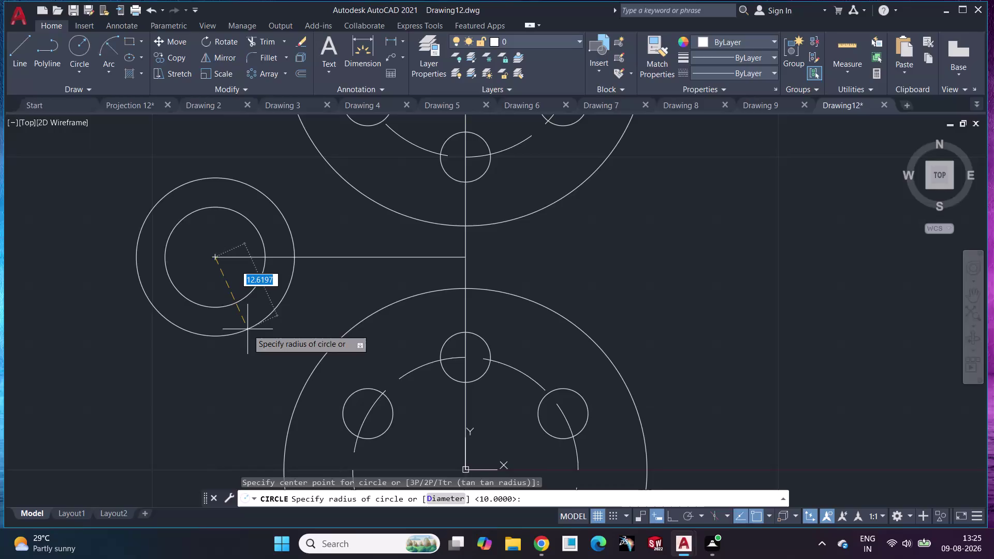
Enter a radius of 40 for the circle, then undo that circle.
text(4)
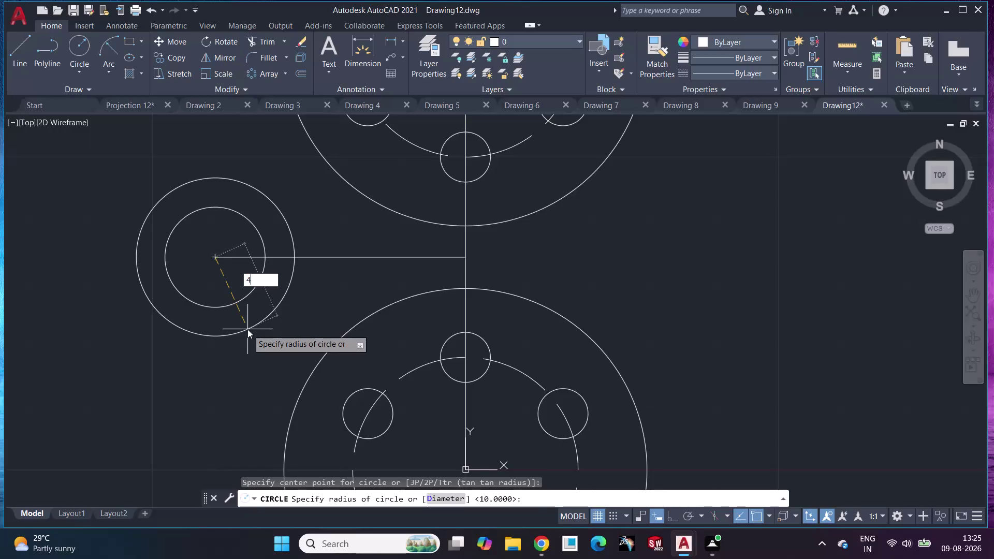
text(0)
key(Return)
key(ctrl+z)
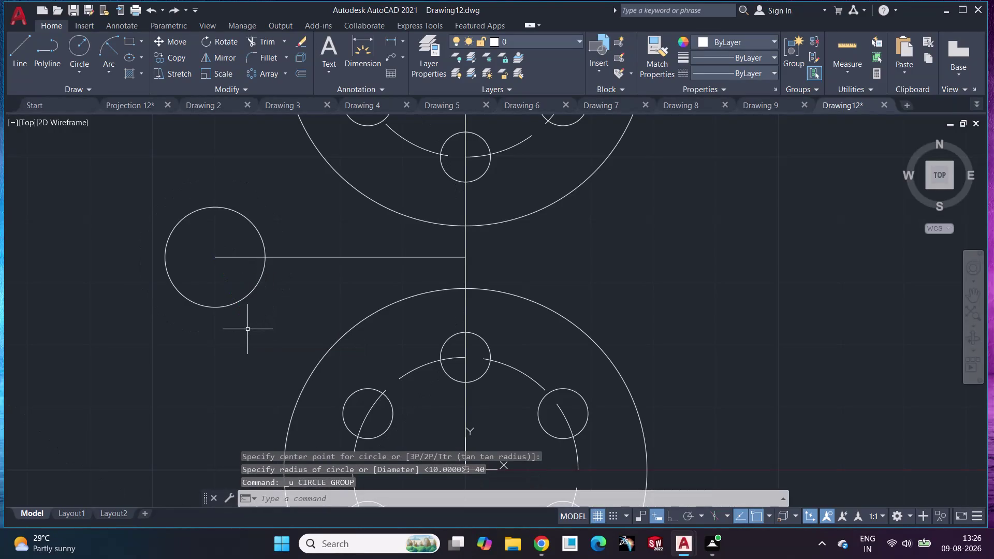
Draw a radius-20 circle centred on the small circle's centre.
click(71, 50)
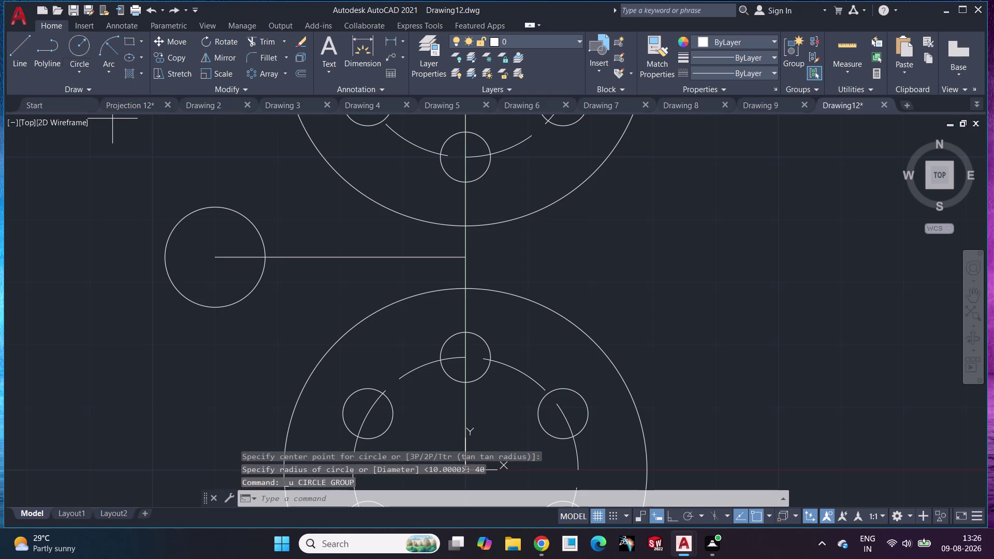
click(217, 254)
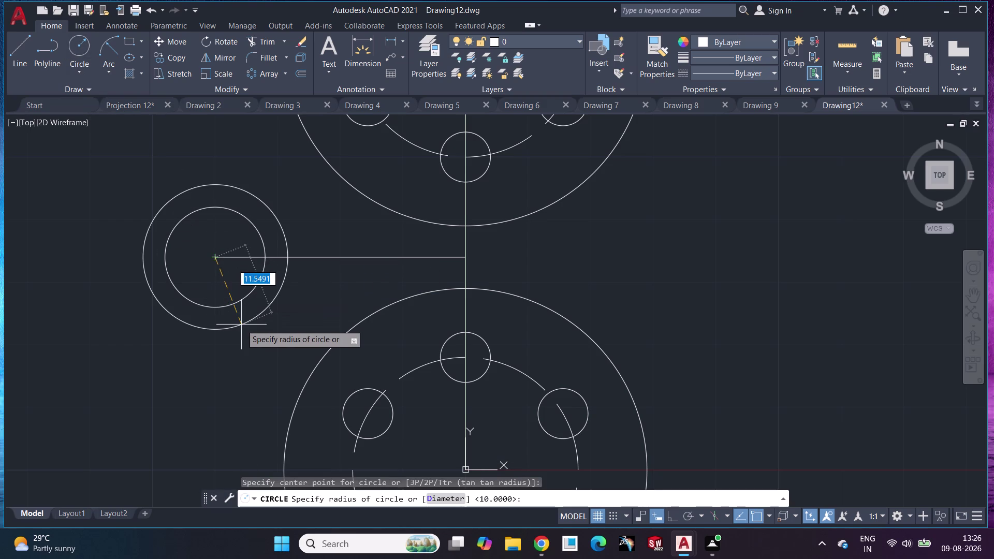
text(20)
key(Return)
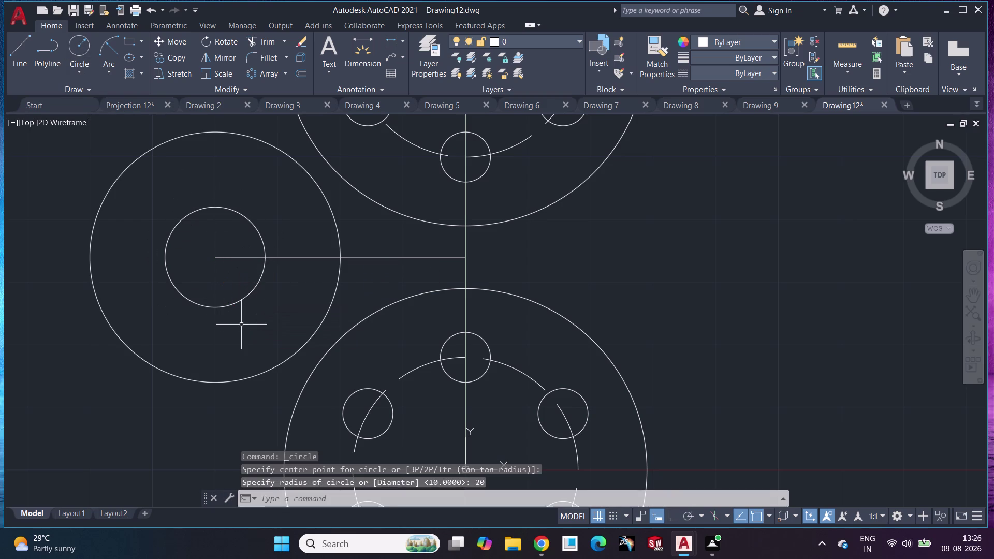
scroll(down, 3)
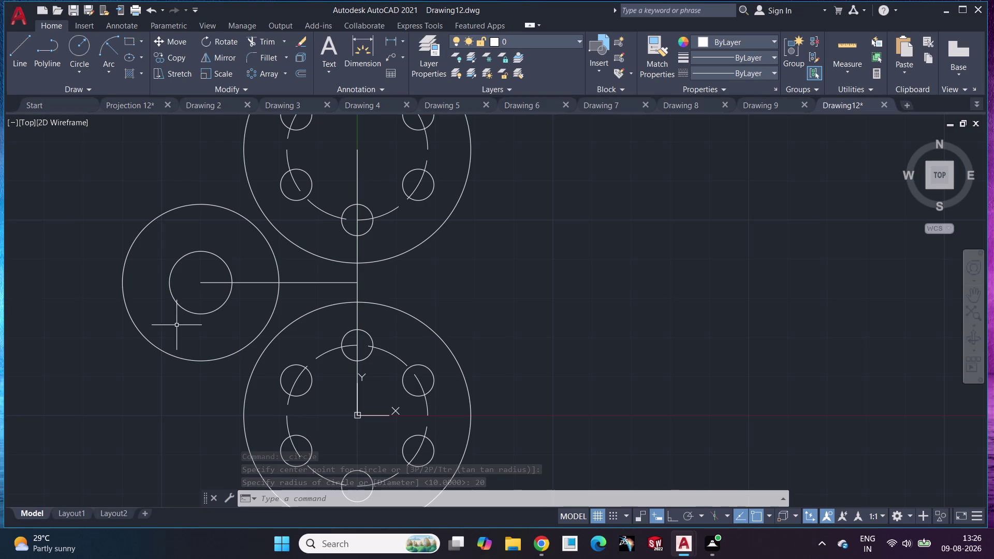
middle_drag(169, 265, 195, 323)
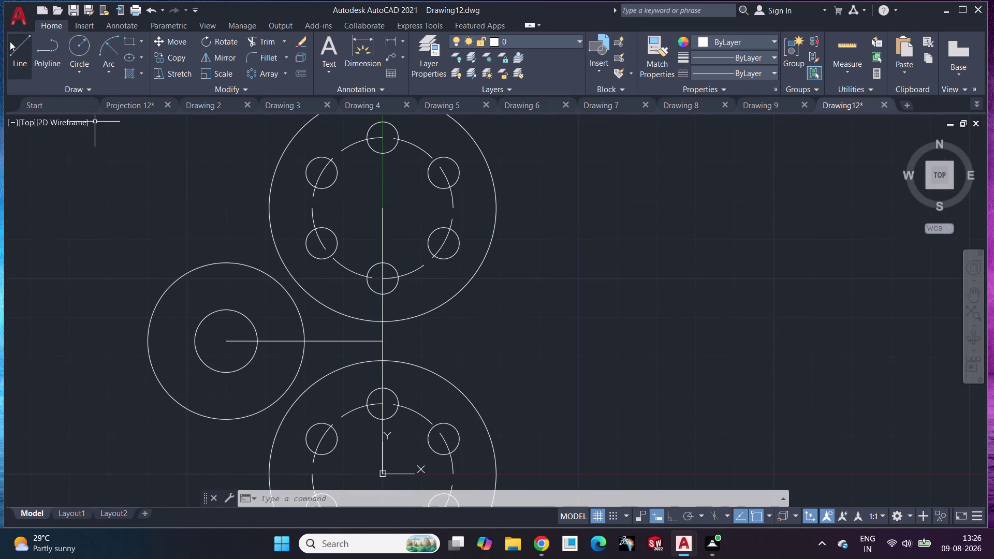
Draw a line tangent from the upper flange's outer rim to the large left circle.
click(9, 41)
middle_drag(238, 215, 307, 273)
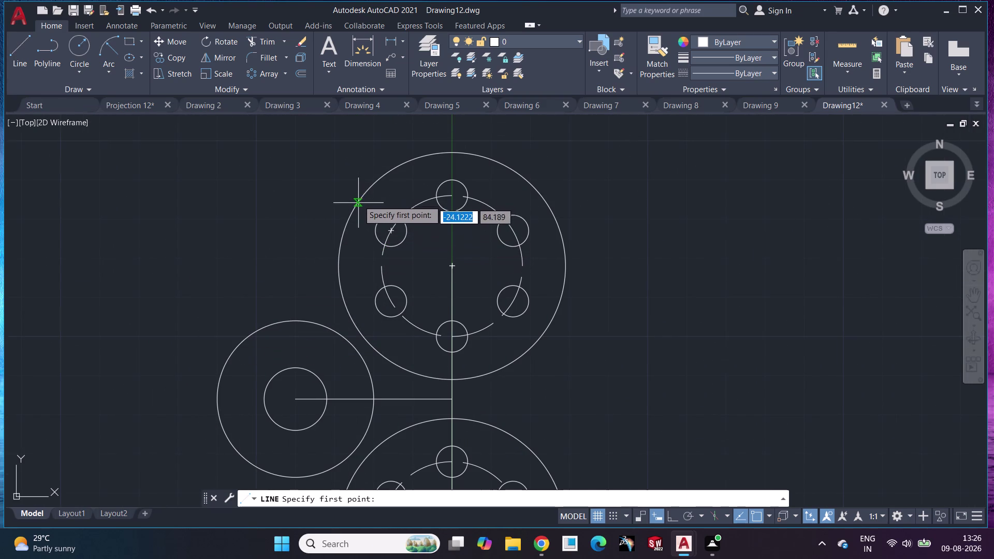
scroll(up, 3)
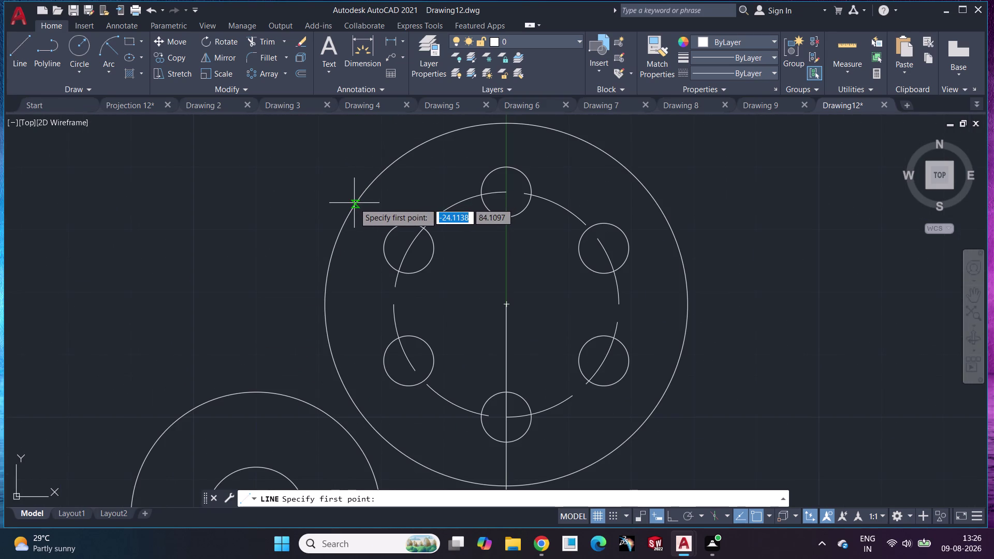
click(354, 203)
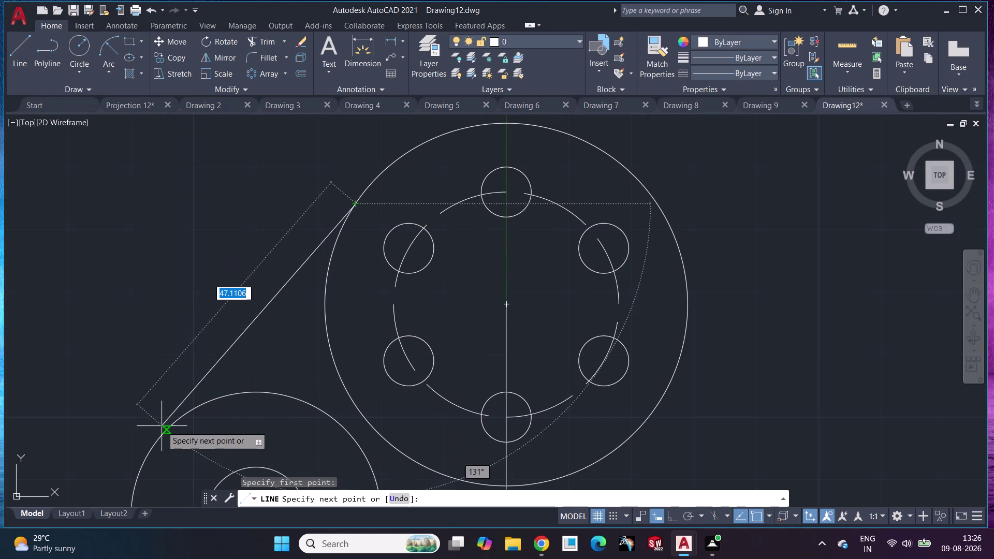
click(163, 438)
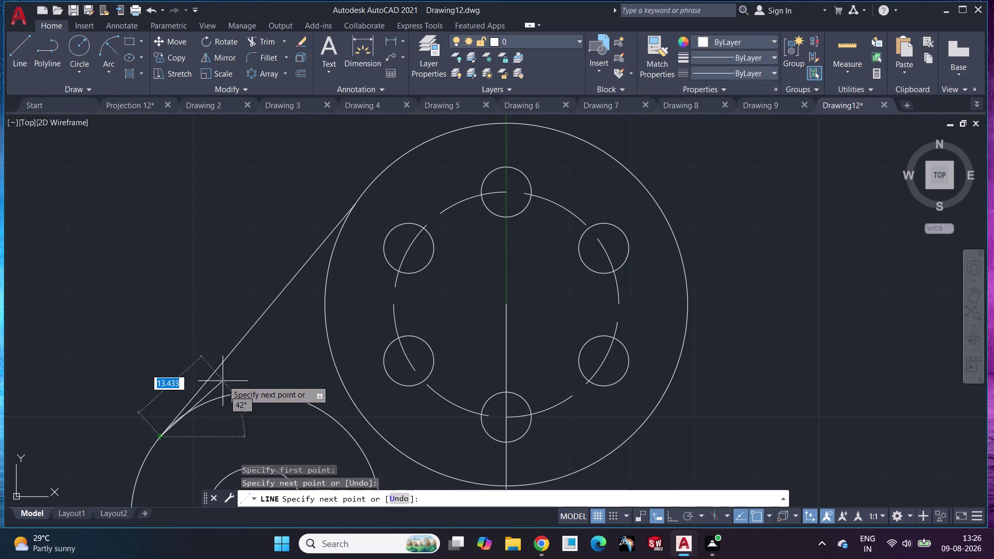
key(grave)
key(Escape)
key(Escape)
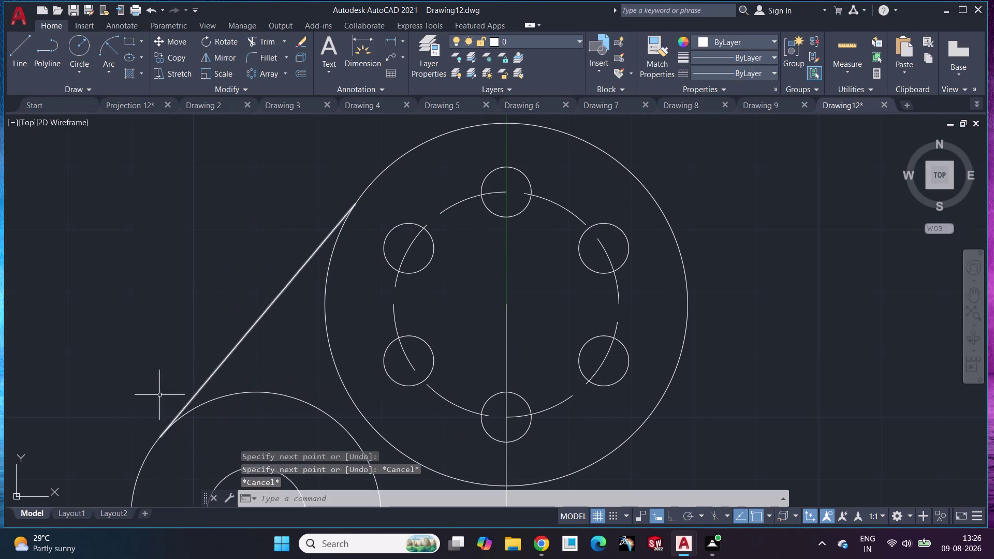
scroll(up, 3)
middle_drag(183, 401, 243, 170)
scroll(down, 3)
middle_drag(344, 249, 309, 292)
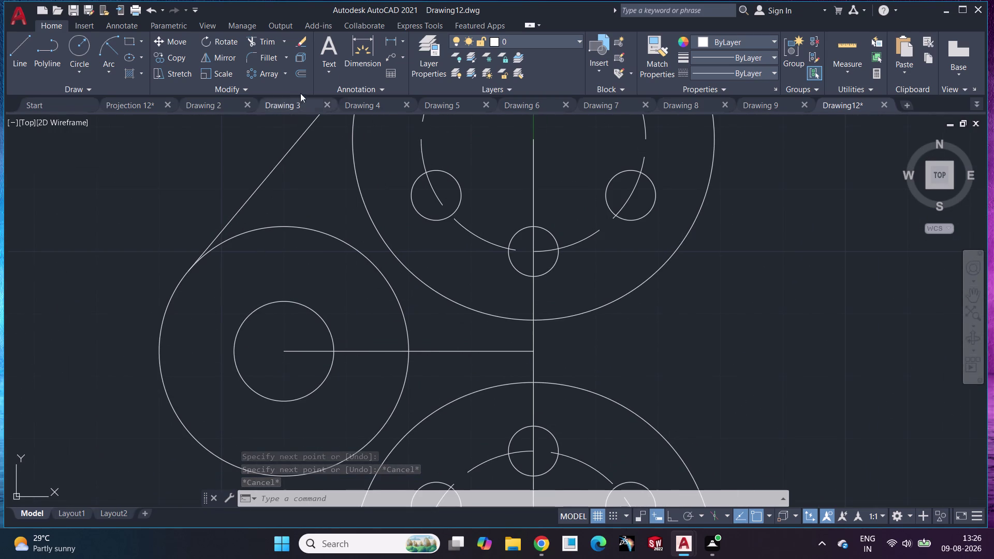
Trim the left circle's arc beyond the tangent line, then select that line.
click(261, 38)
click(304, 228)
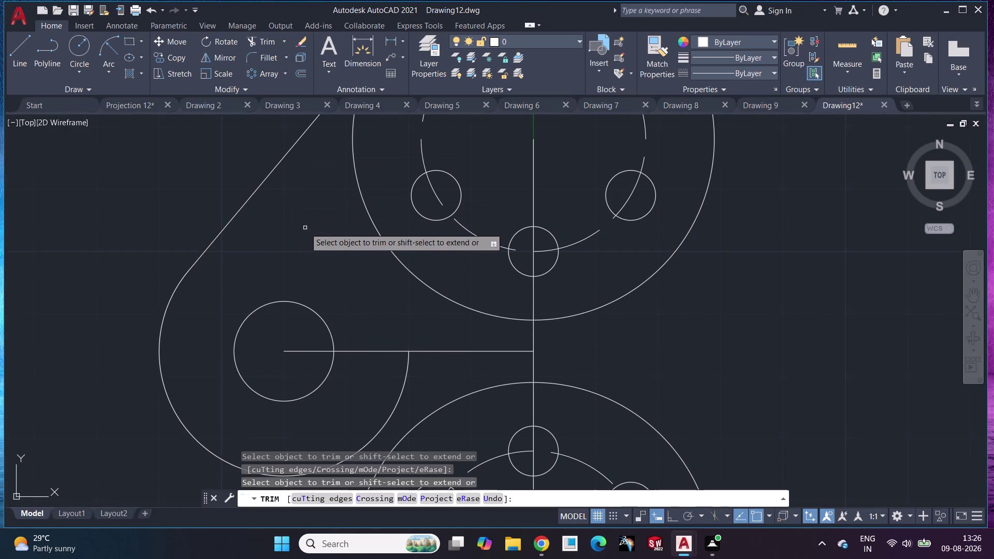
middle_drag(314, 221, 327, 321)
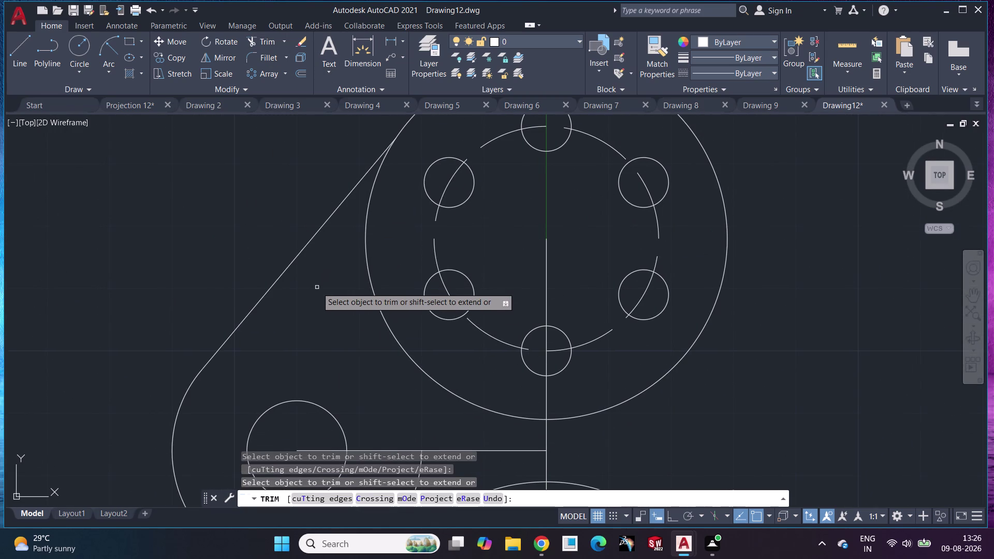
key(Escape)
middle_drag(322, 293, 303, 263)
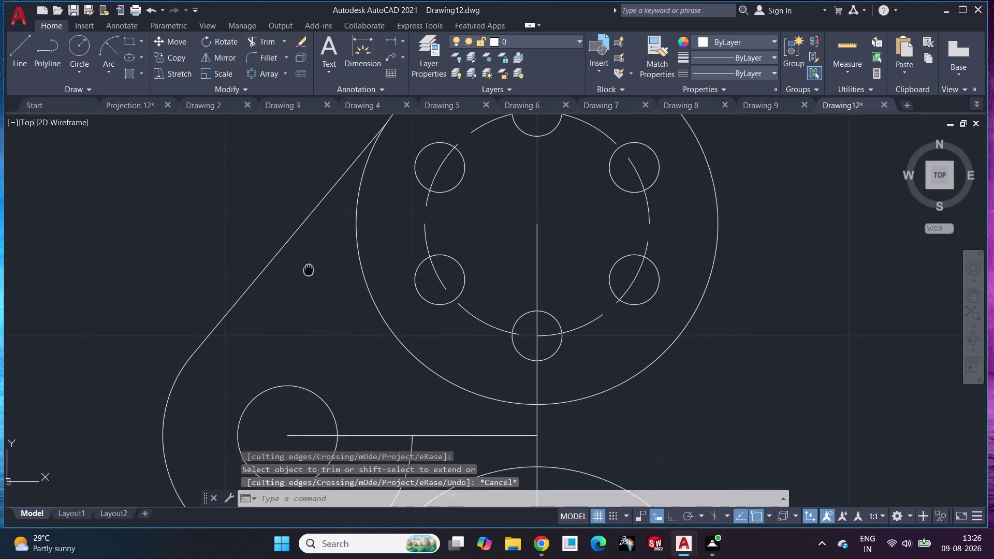
middle_drag(303, 263, 303, 260)
click(284, 212)
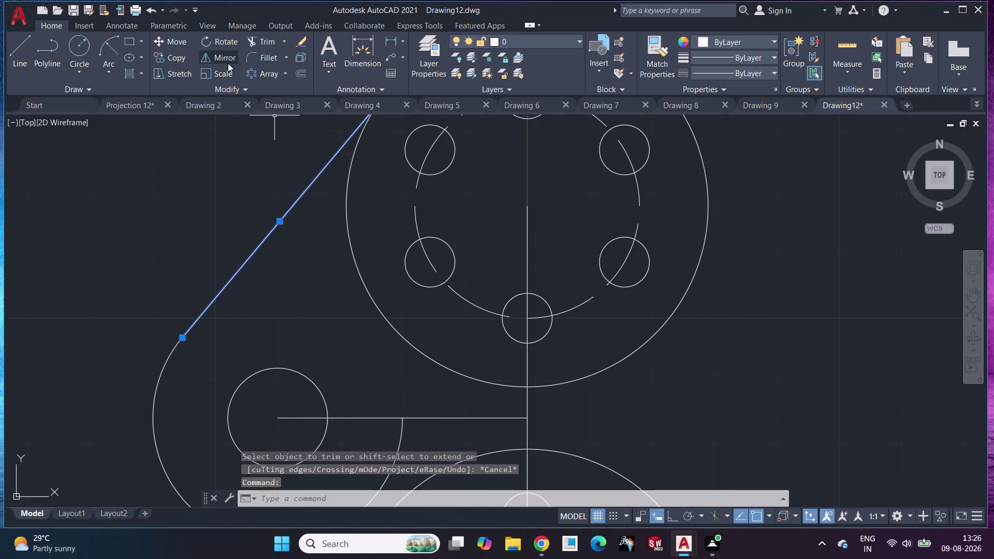
Mirror the tangent line about the horizontal centre line, keeping the original.
click(212, 60)
middle_drag(498, 413, 446, 274)
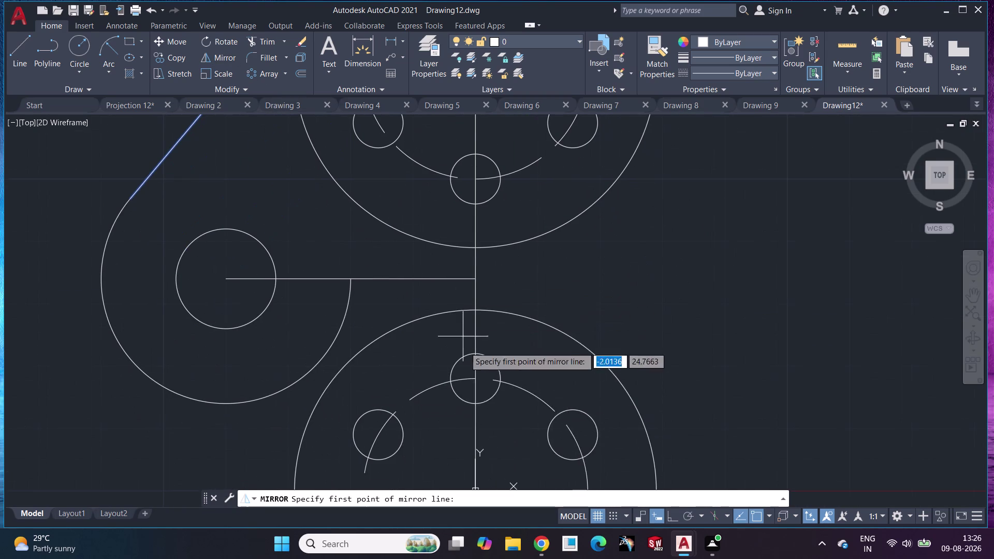
click(475, 278)
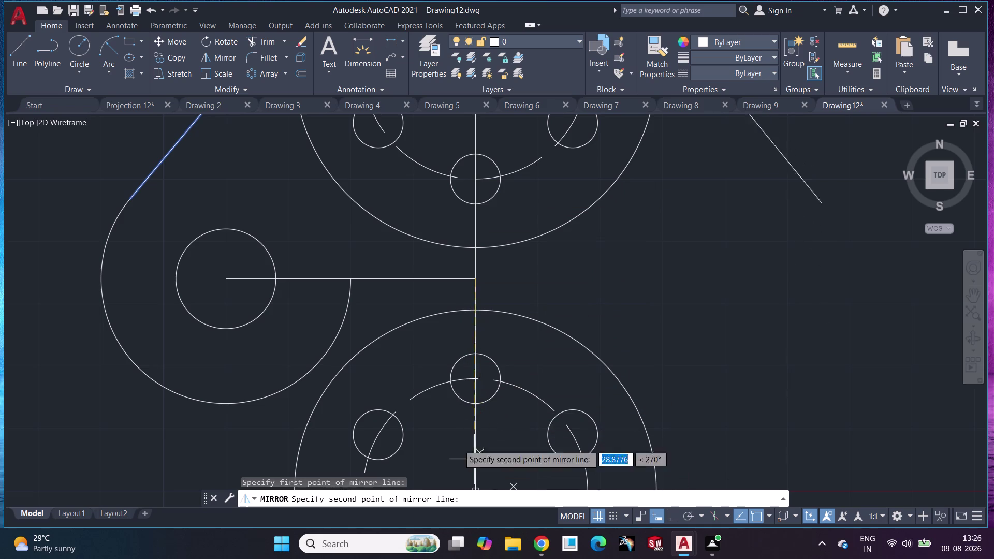
click(224, 280)
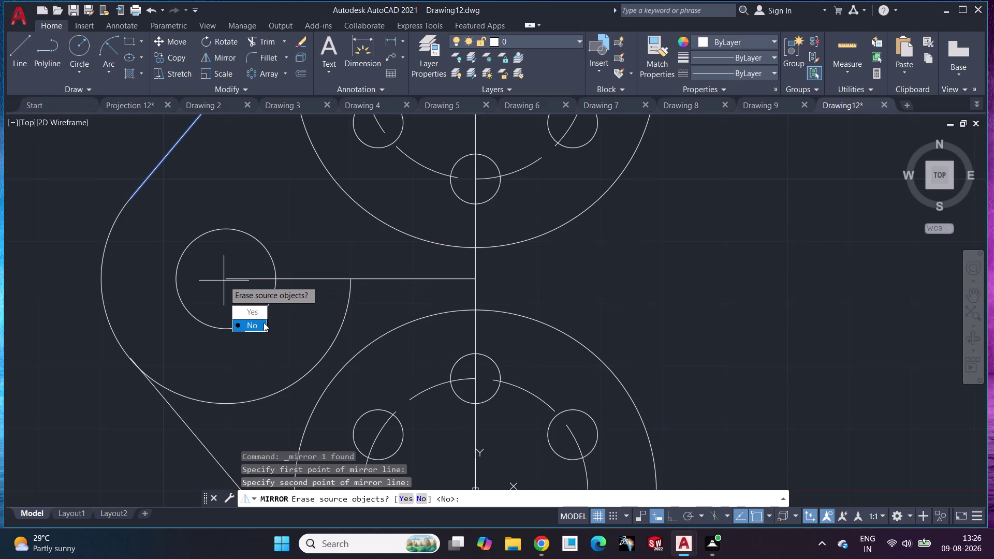
drag(264, 323, 224, 281)
scroll(down, 3)
middle_drag(390, 316, 361, 246)
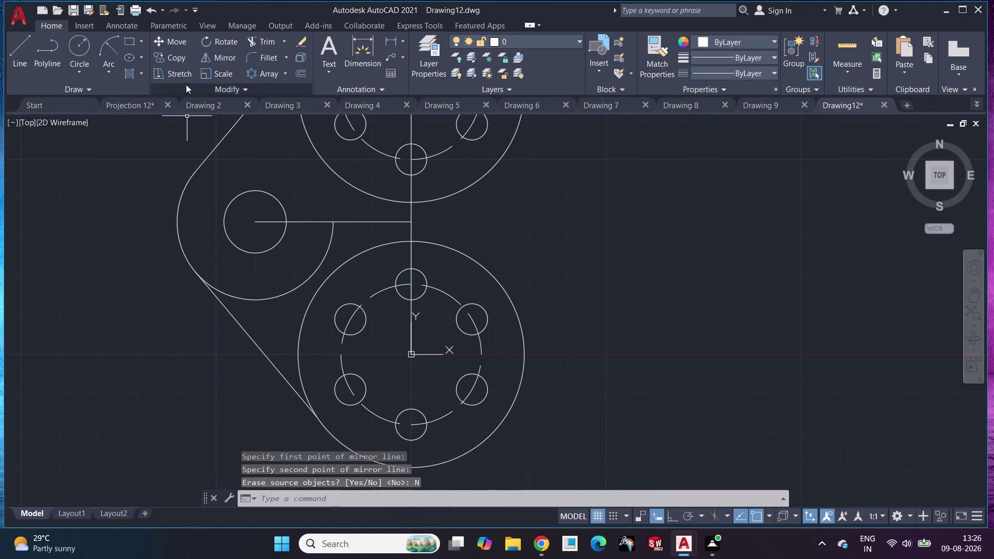
click(265, 37)
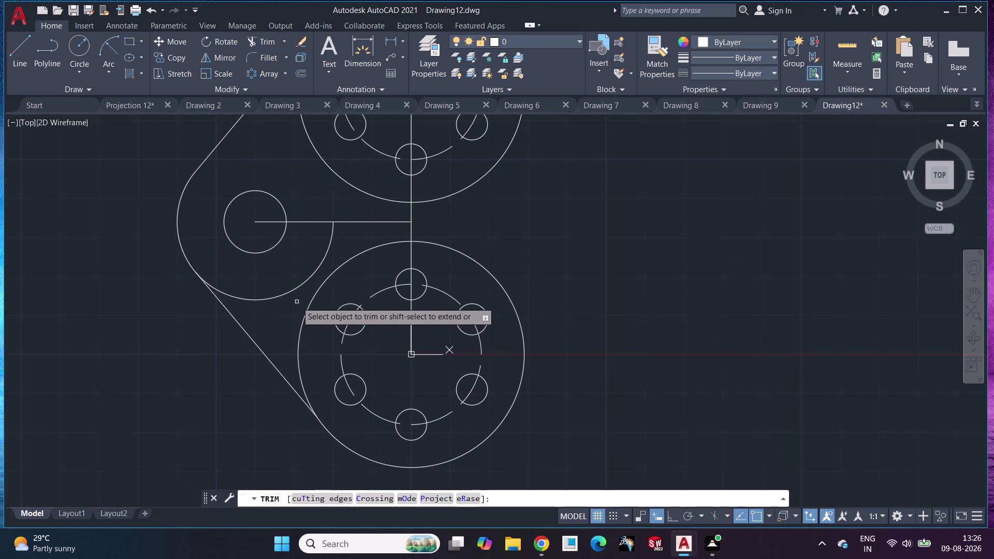
Trim away the left circle's inner arc lying between the two tangent lines.
click(294, 285)
key(Escape)
key(space)
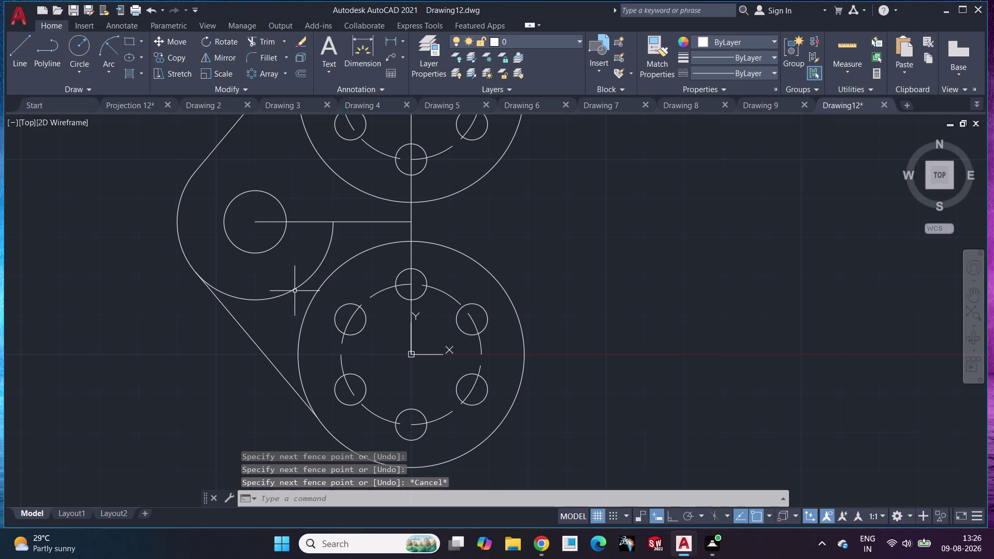
click(298, 290)
key(Escape)
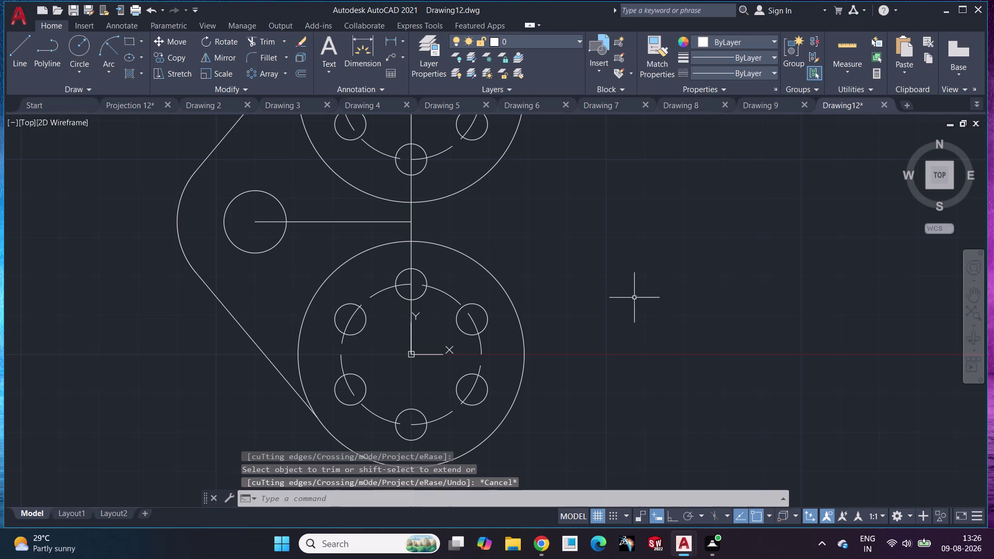
middle_drag(634, 297, 528, 309)
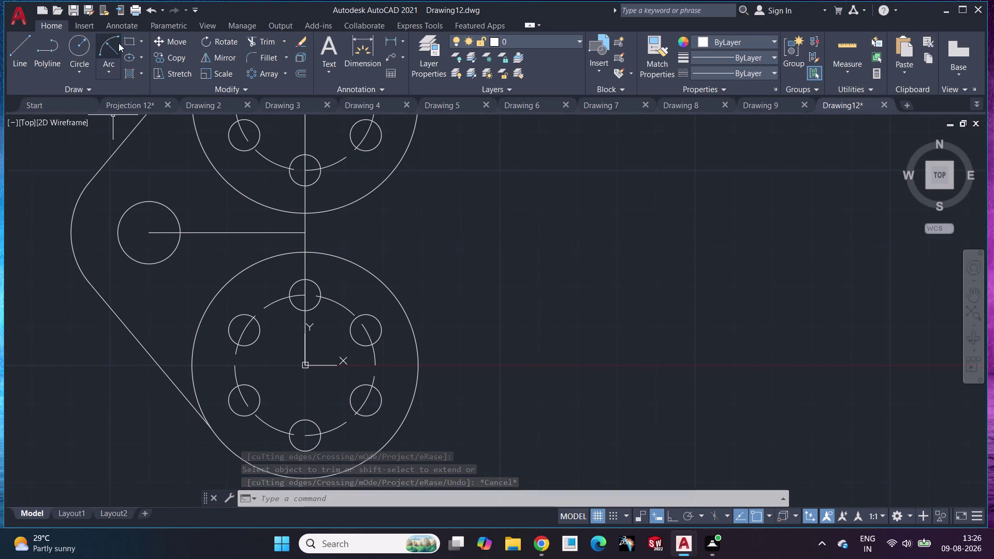
click(20, 50)
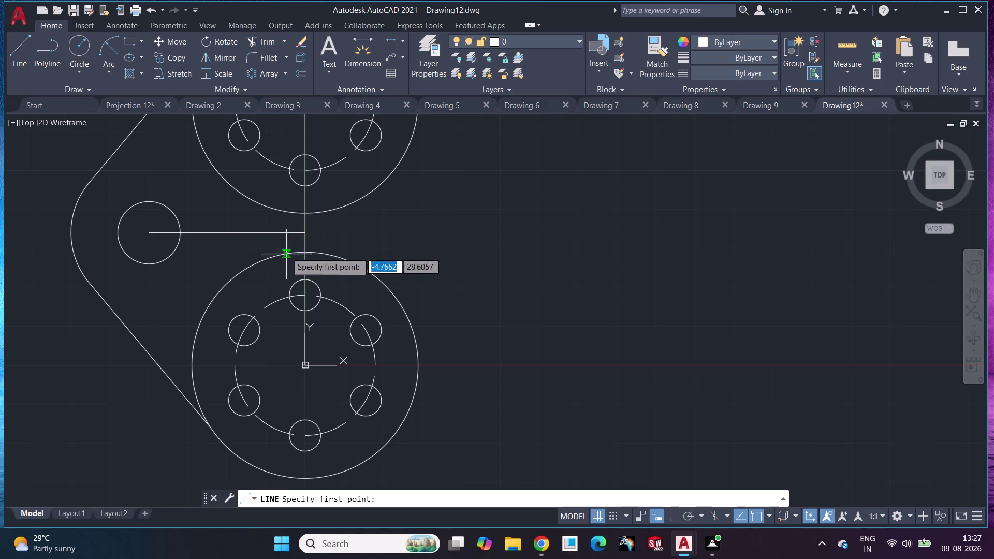
click(306, 234)
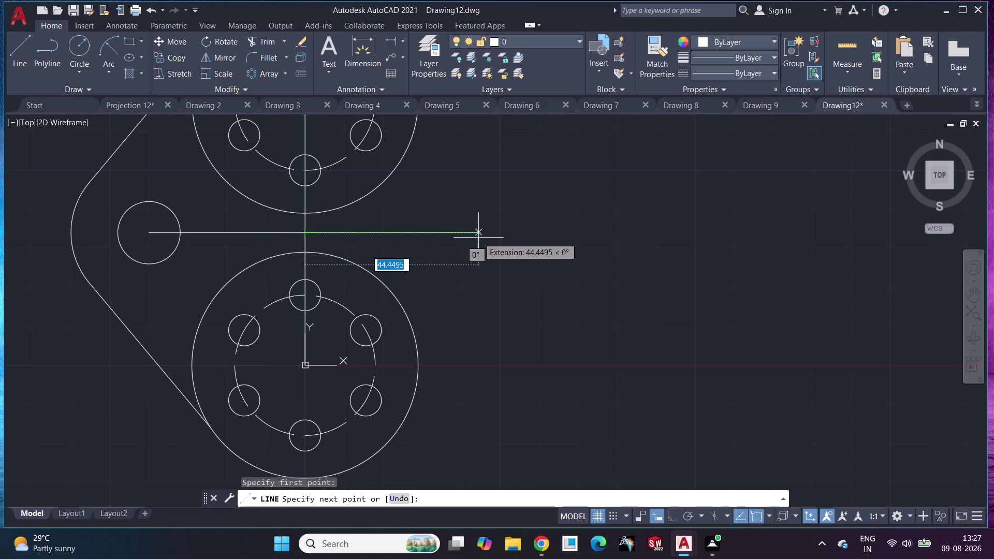
key(shift+at)
text(40)
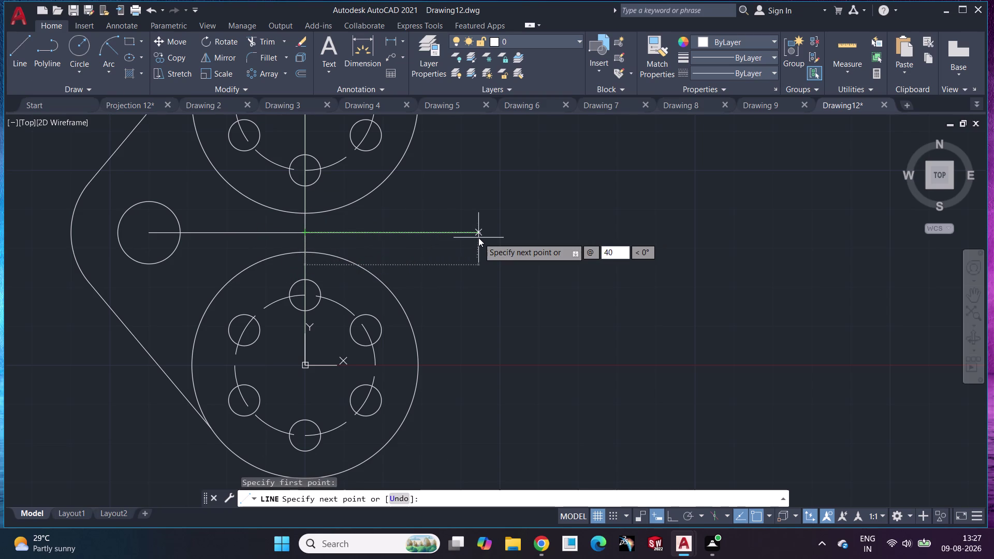
key(shift+less)
key(0)
key(Return)
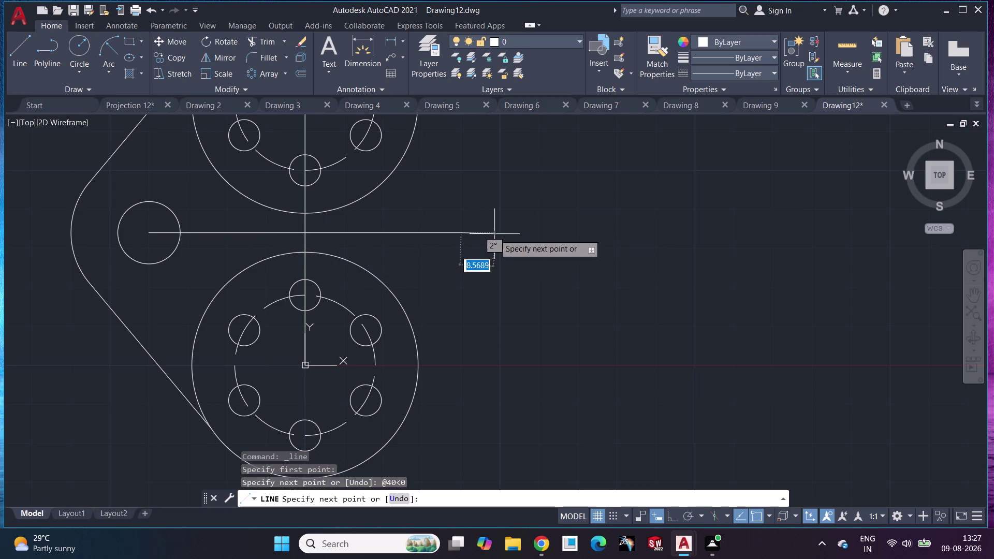
key(Escape)
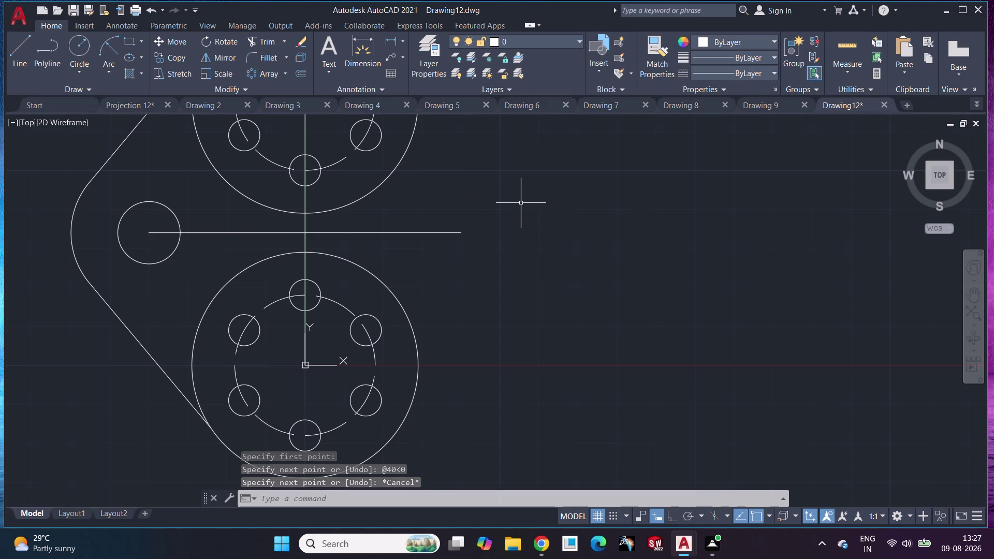
click(82, 41)
click(463, 235)
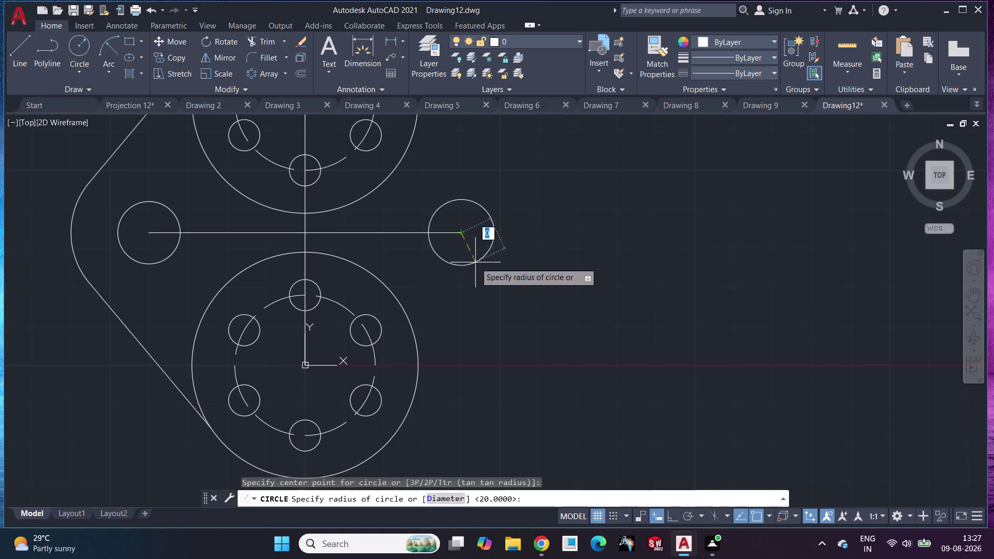
Draw radius-11 and radius-20 circles centred on the 40-unit line's right end.
text(11)
key(Return)
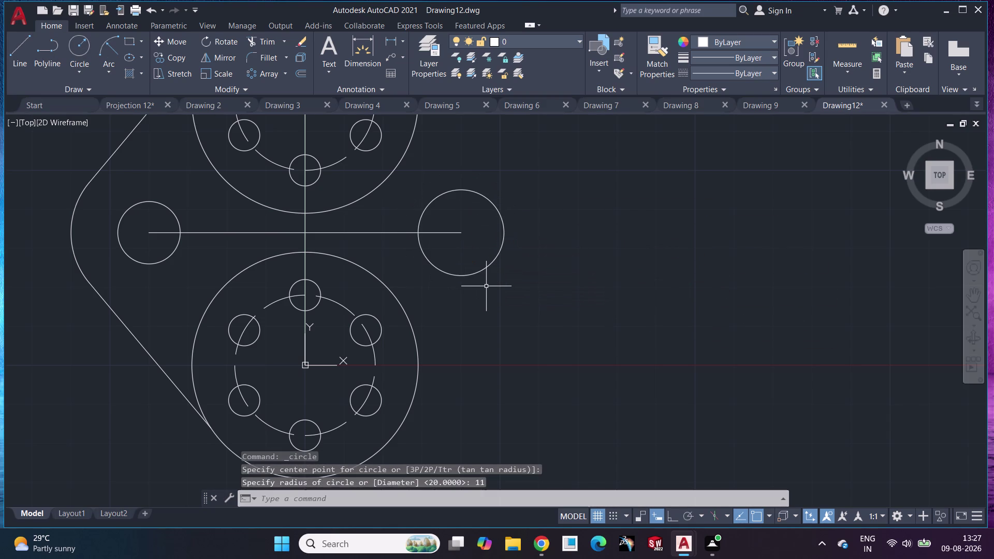
click(75, 43)
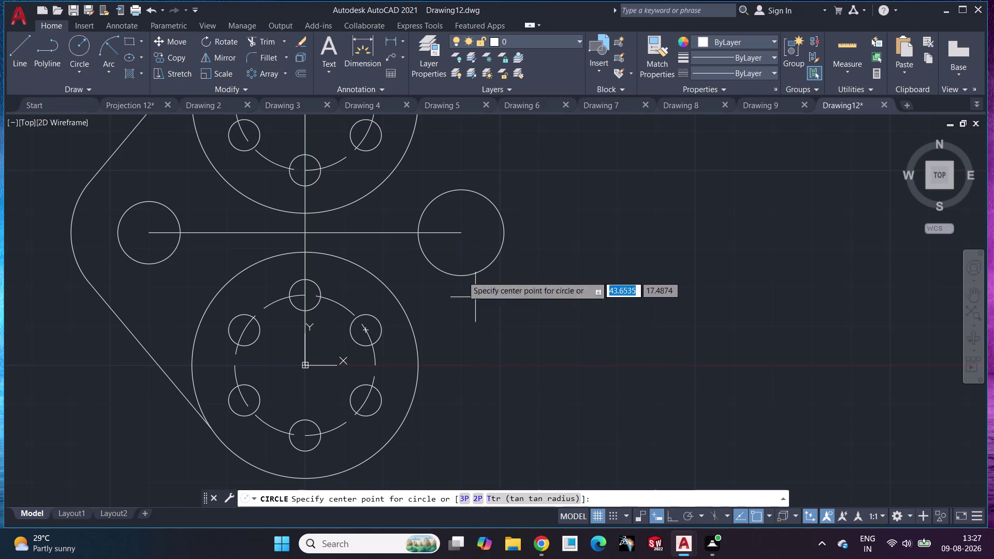
click(463, 236)
text(20)
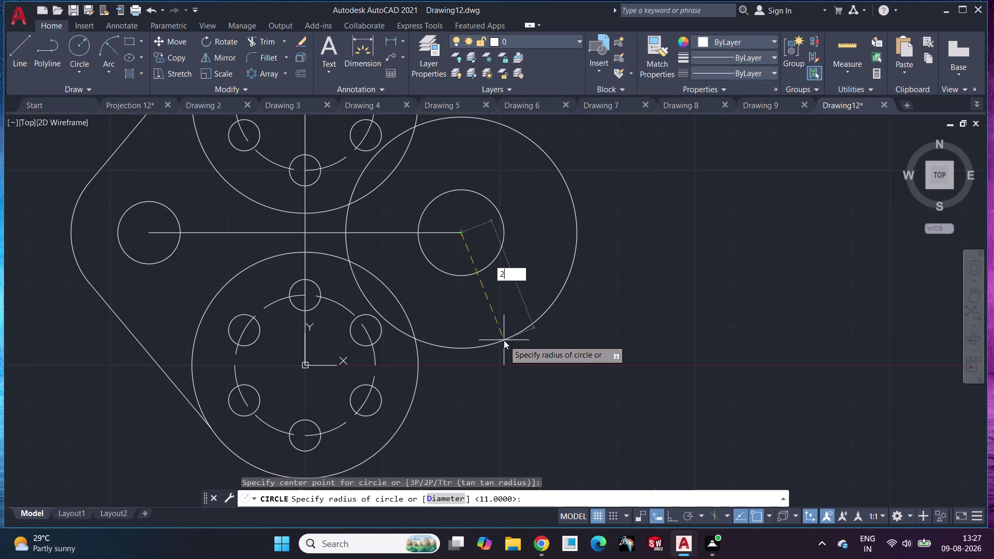
key(Return)
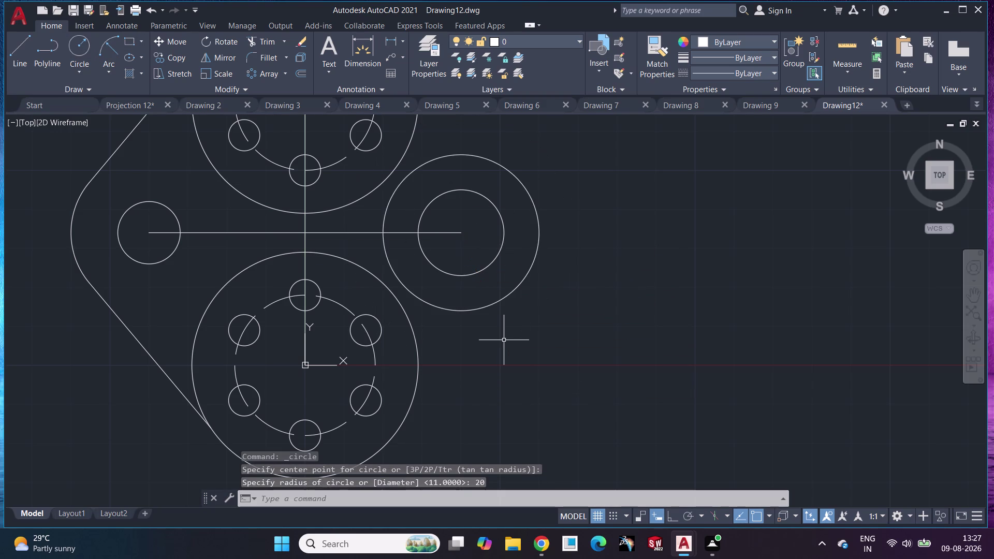
click(75, 68)
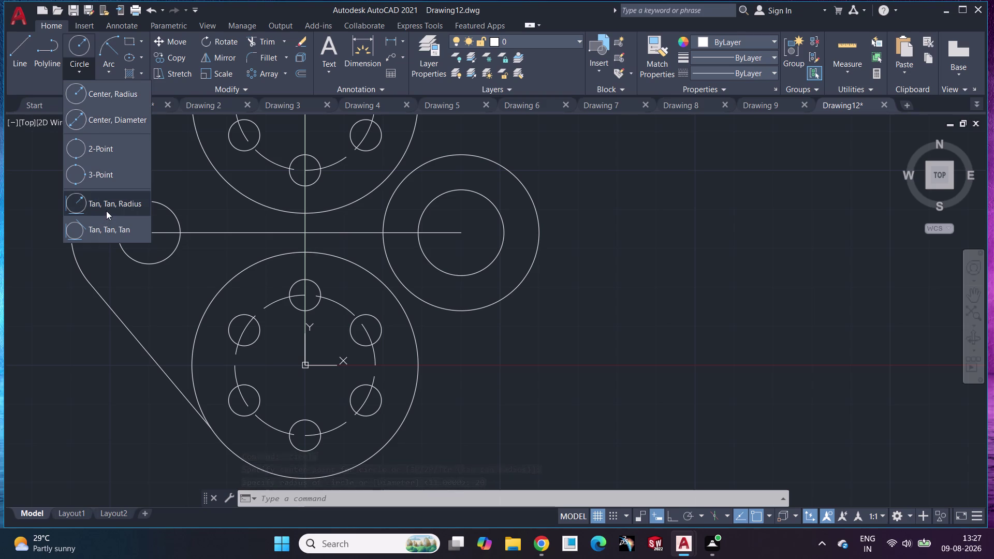
Draw a radius-15 Tan, Tan, Radius circle touching the right boss and lower flange circles.
click(106, 209)
click(431, 304)
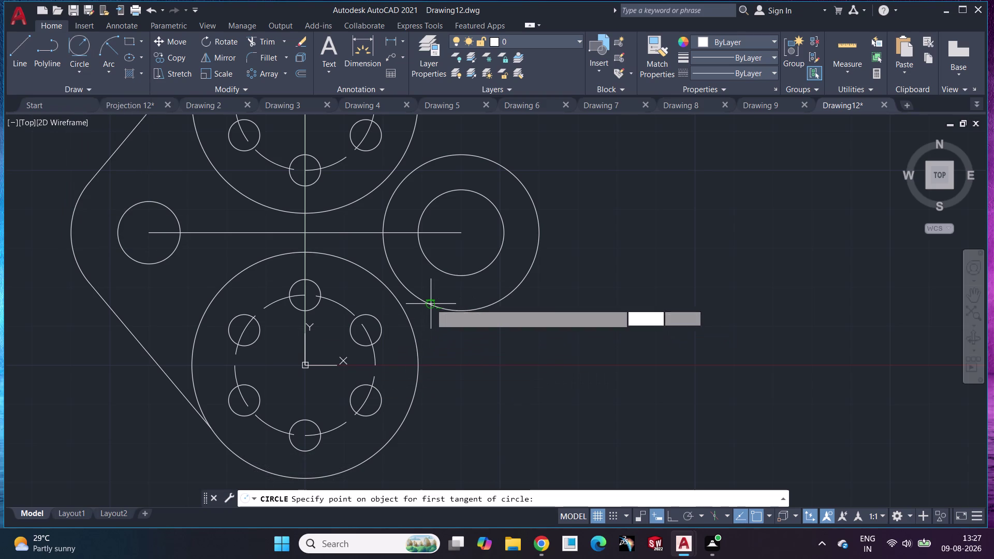
click(412, 328)
text(15)
key(Return)
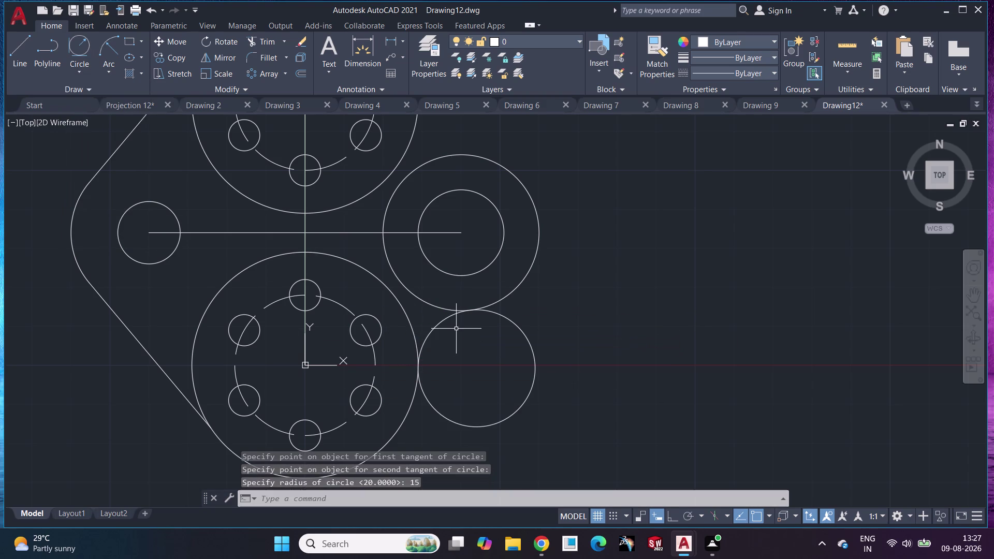
Trim the tangent circle's outer part and select the remaining blend arc.
click(269, 42)
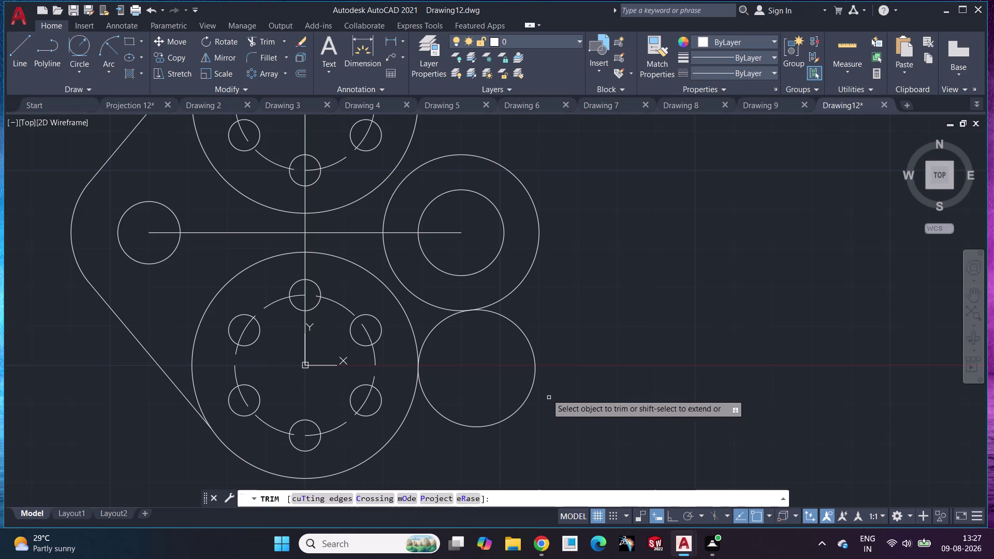
click(537, 365)
key(Escape)
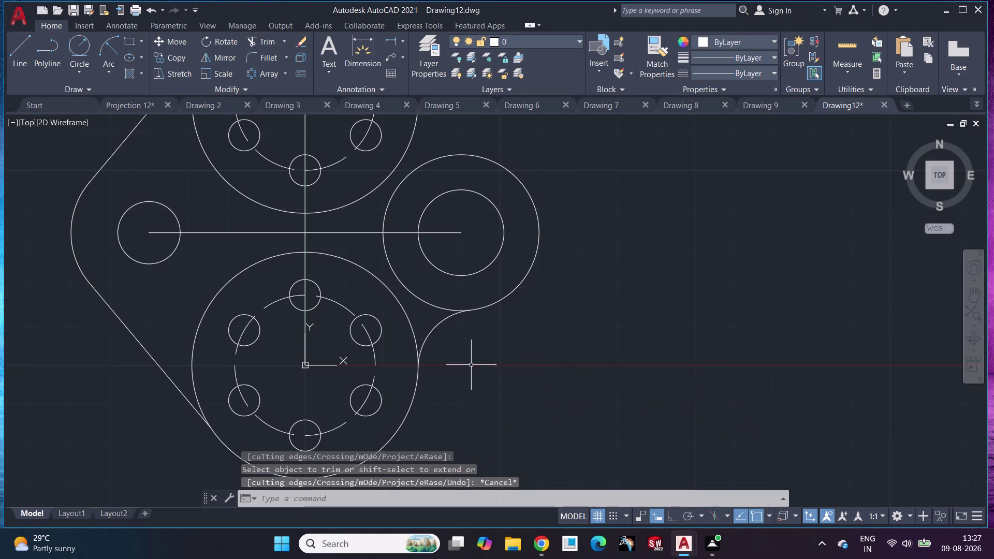
click(445, 320)
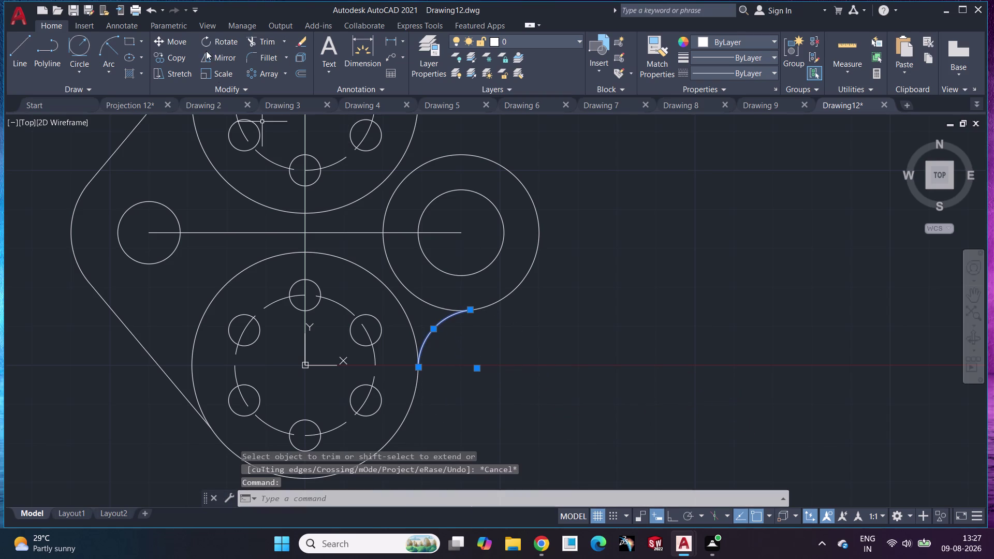
click(216, 55)
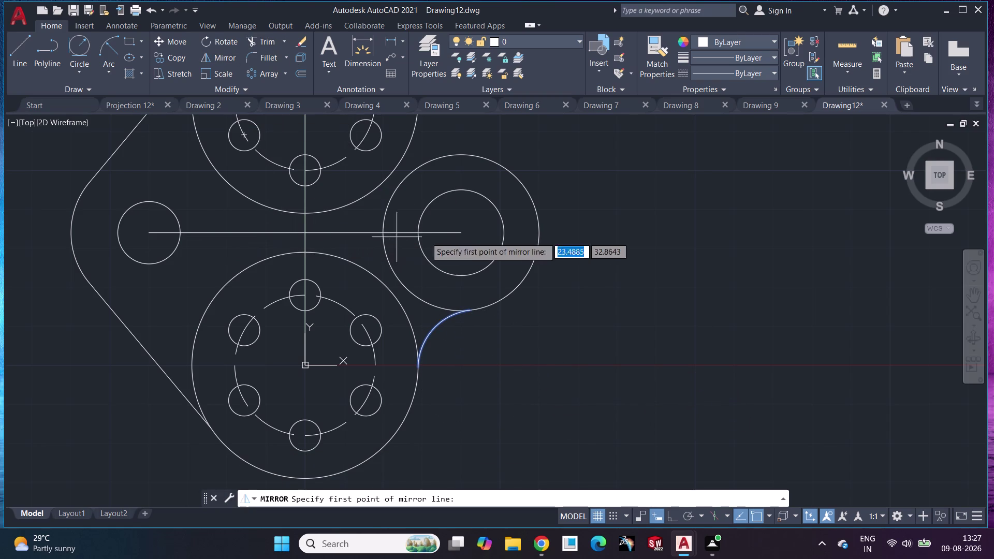
Mirror the radius-15 blend arc about the horizontal centre line, keeping the source arc.
click(463, 235)
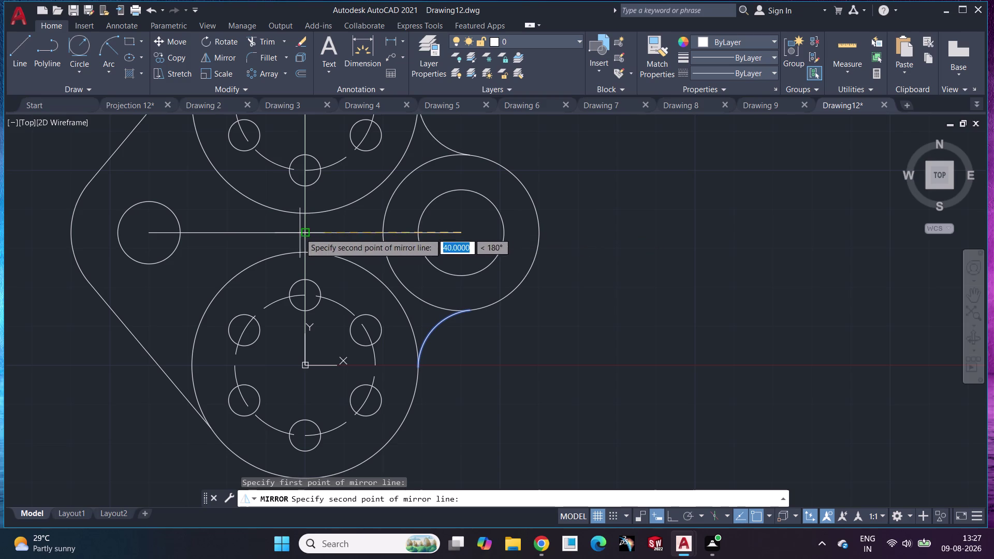
click(308, 231)
key(Escape)
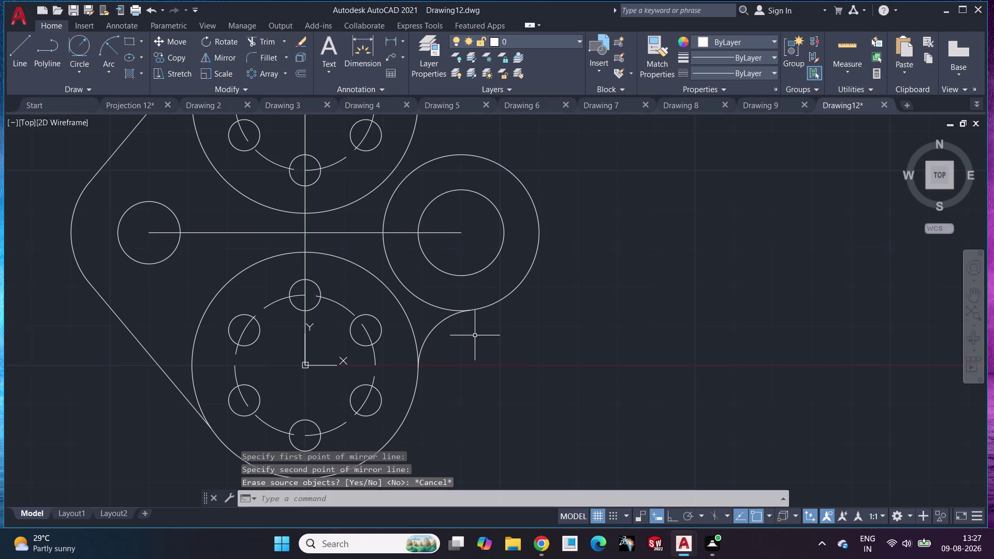
click(436, 324)
click(228, 56)
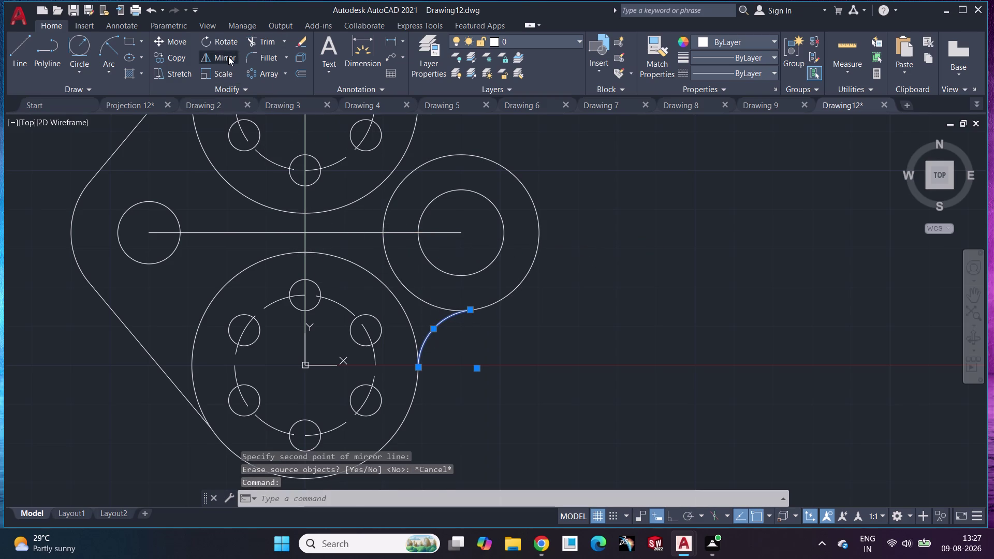
click(462, 233)
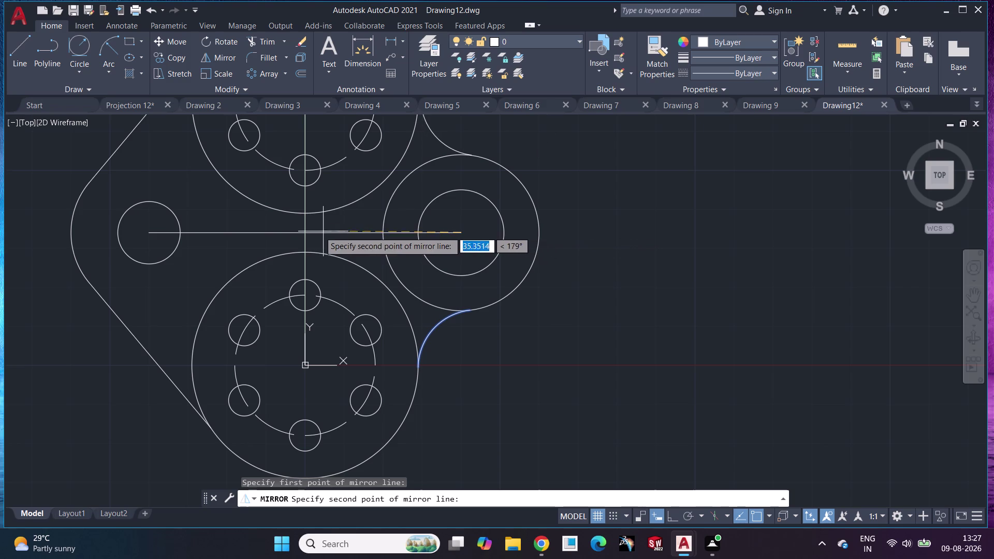
click(308, 233)
drag(343, 279, 308, 233)
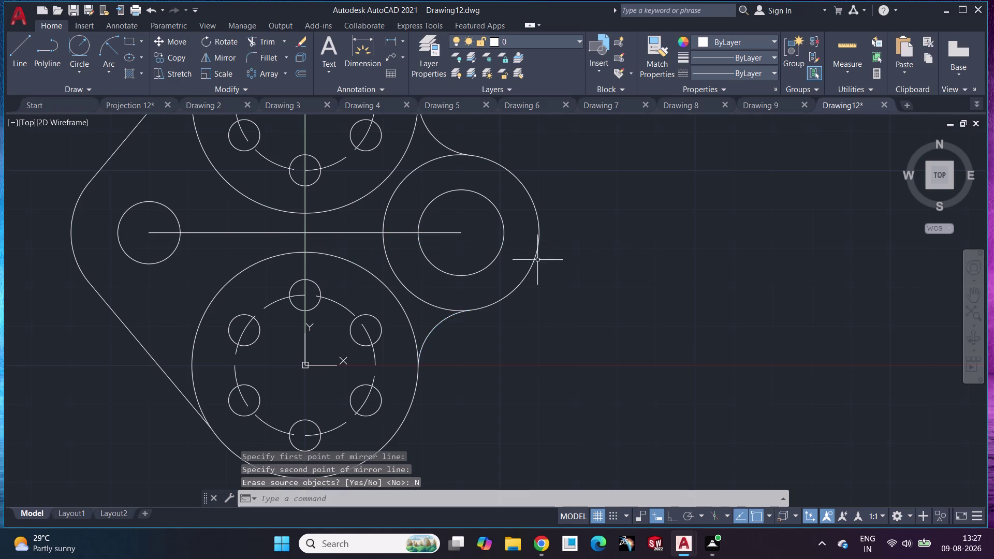
middle_drag(634, 279, 652, 337)
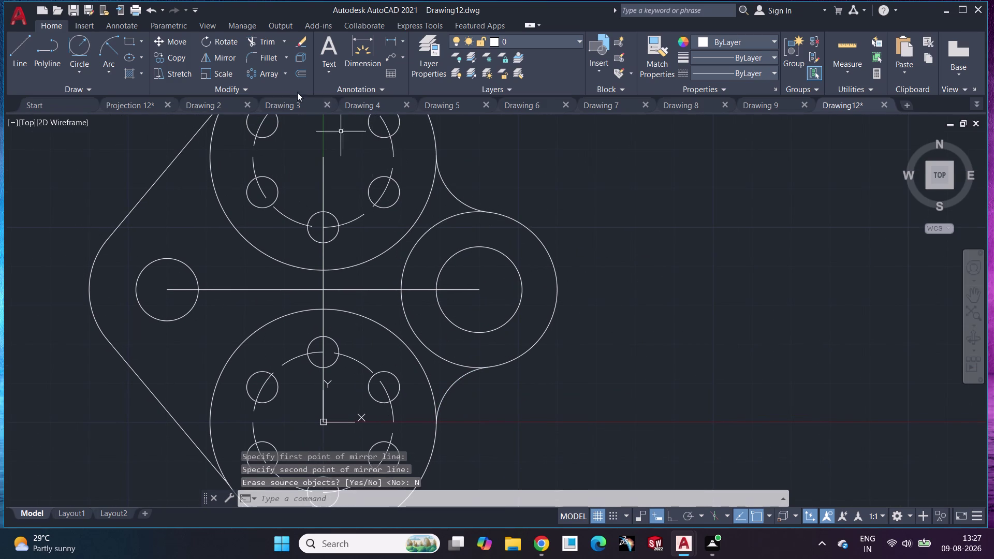
Trim the right outer circle's two inner portions next to the upper and lower blend arcs.
click(277, 43)
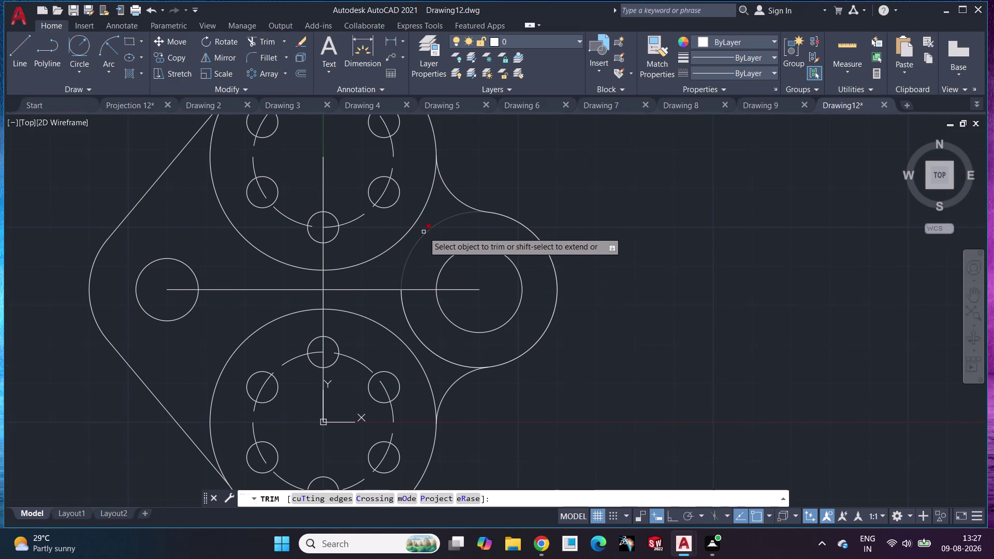
click(425, 232)
click(421, 339)
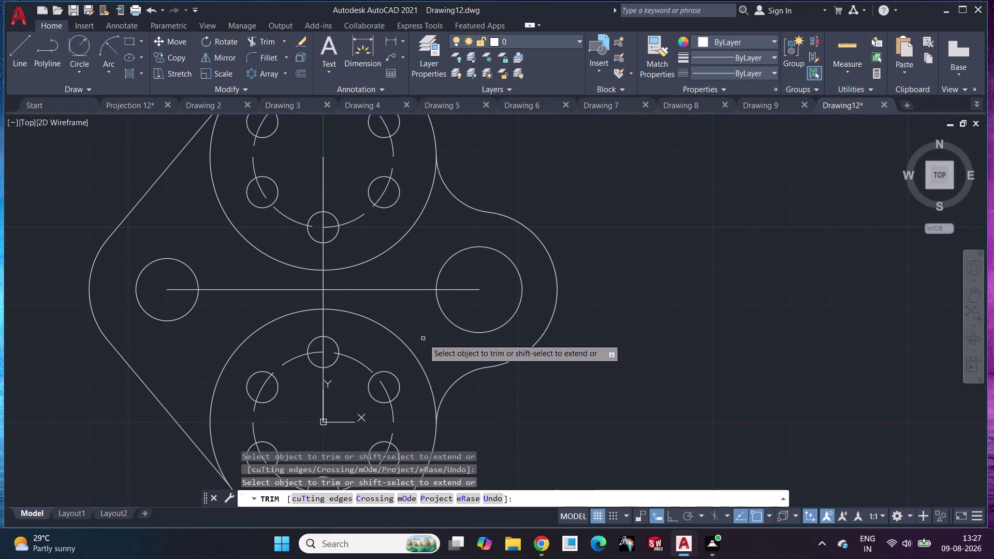
key(Escape)
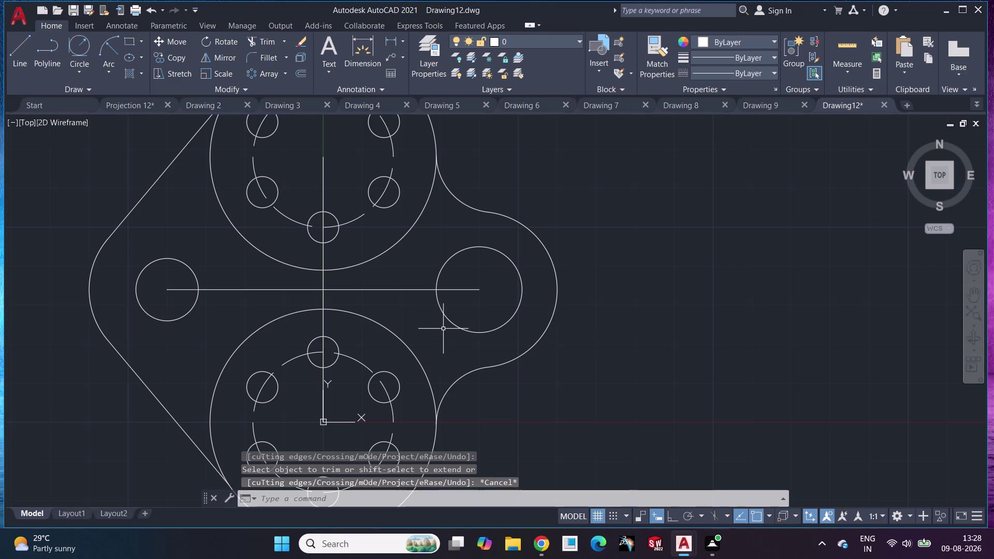
scroll(down, 3)
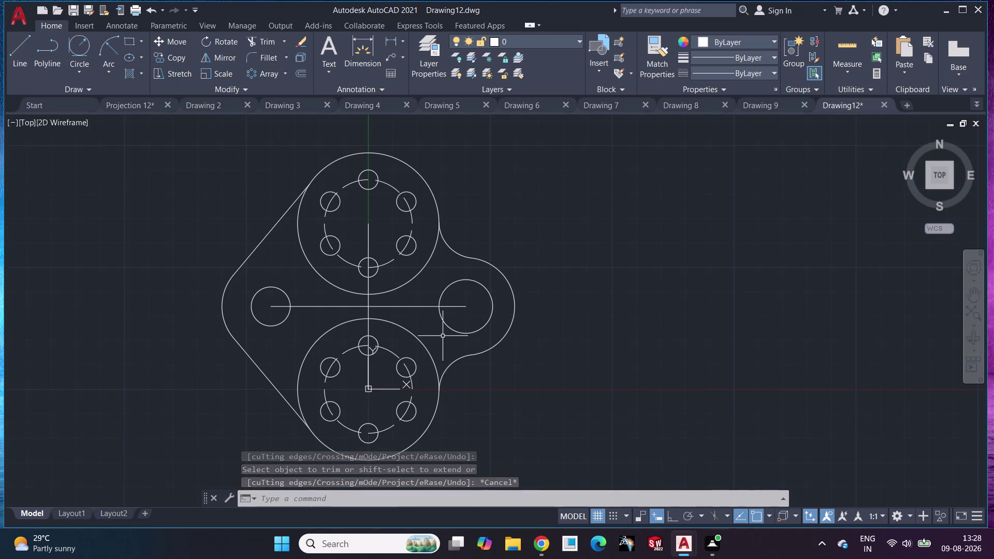
middle_drag(443, 336, 443, 303)
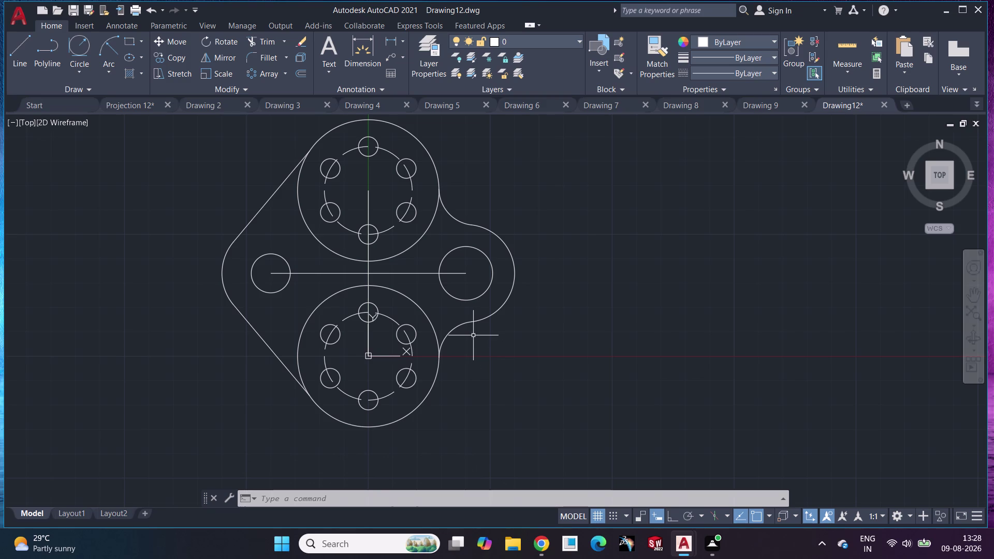
middle_click(478, 355)
scroll(up, 3)
middle_drag(477, 314, 481, 348)
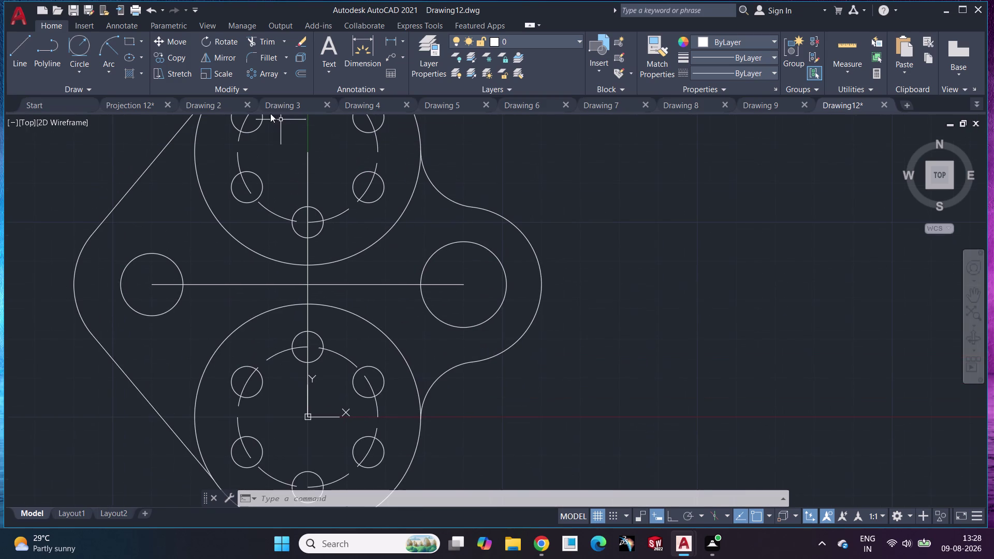
click(387, 36)
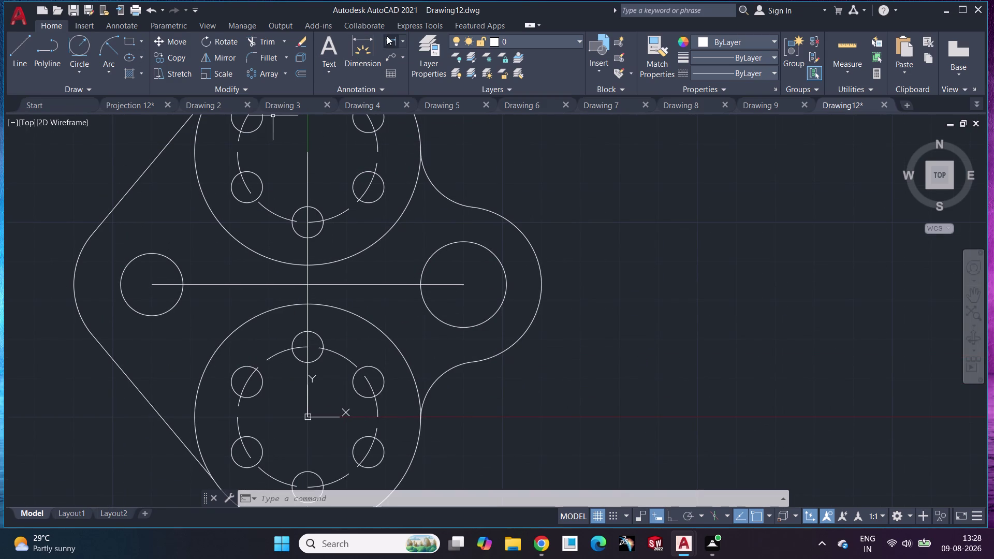
Dimension the lower flange centre to the middle centre line as 34, right of the plate.
click(312, 418)
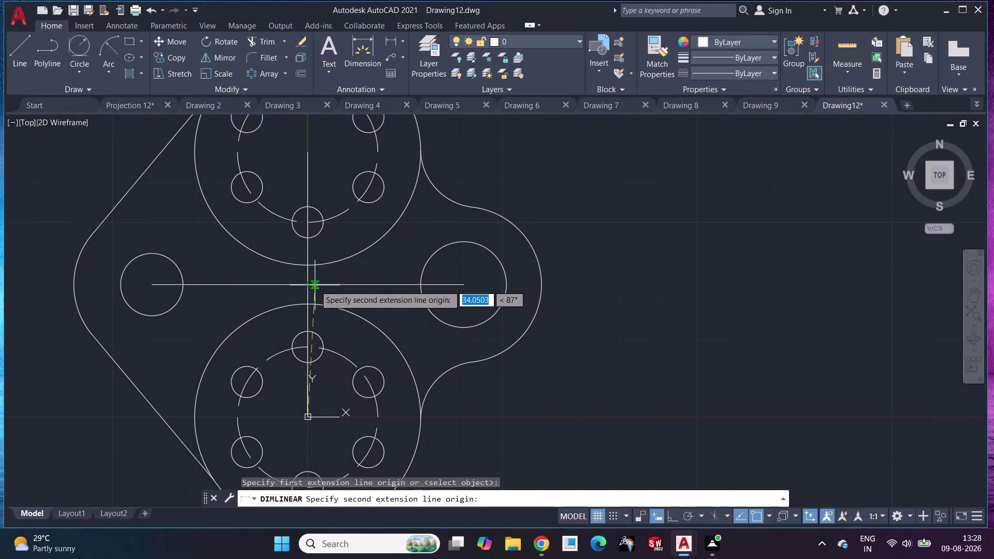
click(308, 283)
click(659, 275)
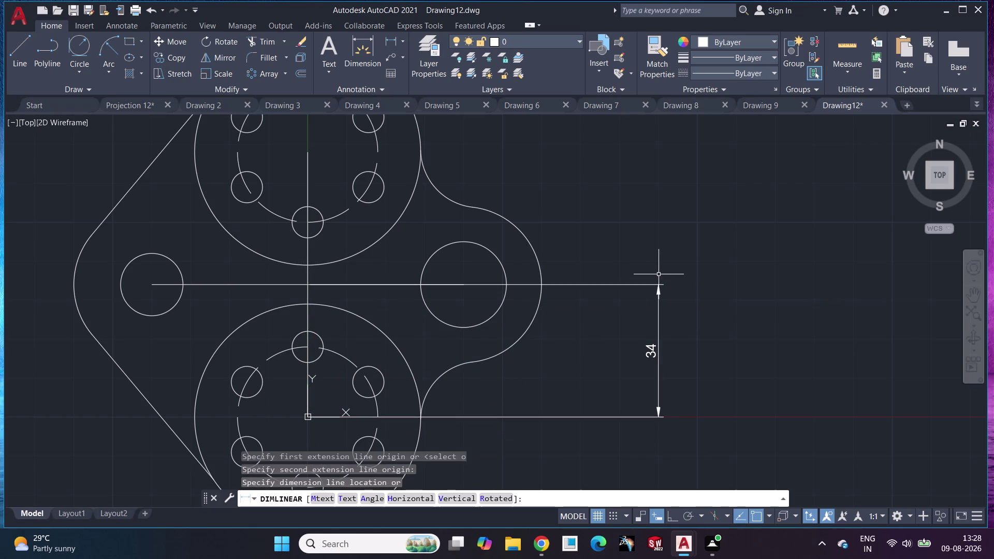
middle_drag(569, 194, 559, 268)
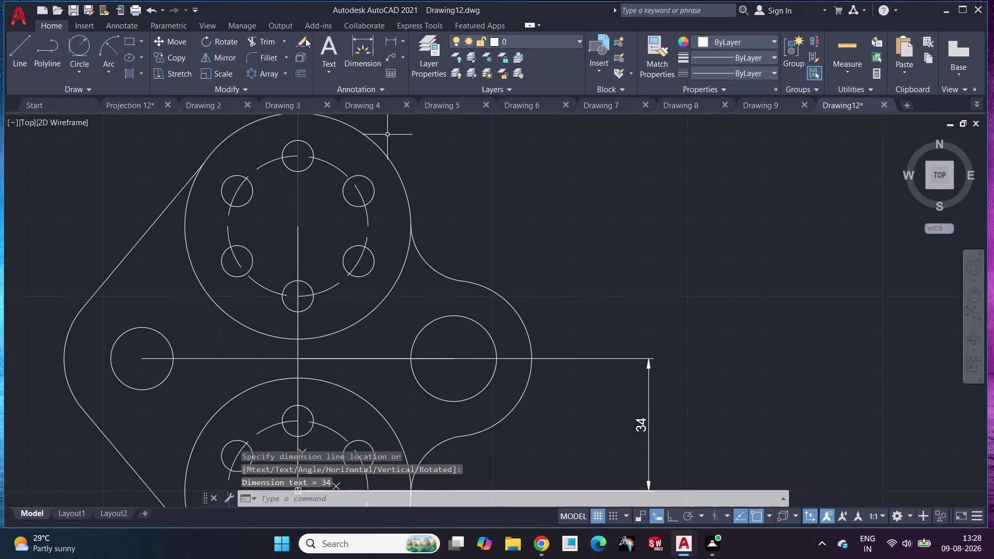
Add the upper 34 dimension from the upper flange centre to the centre line, stacked above.
click(384, 42)
click(299, 225)
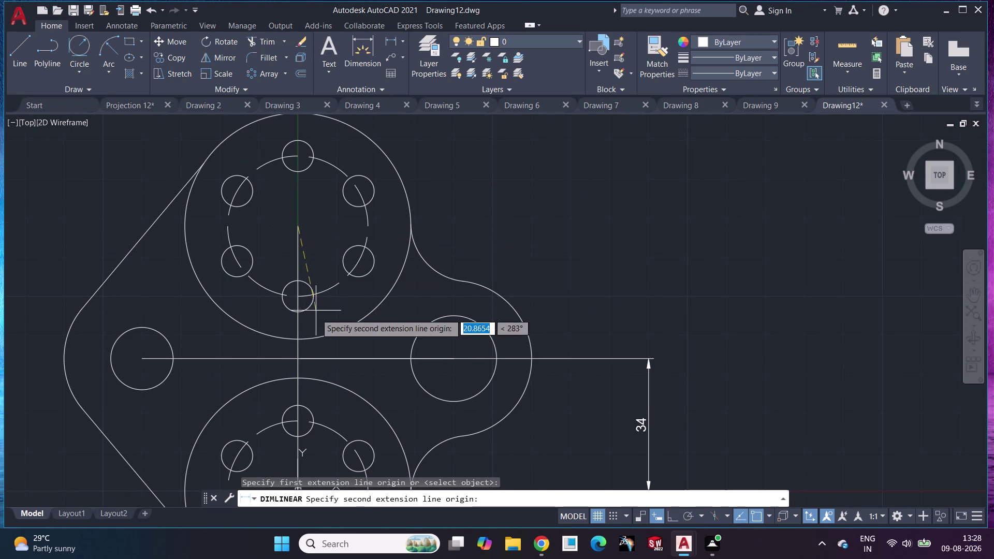
click(300, 357)
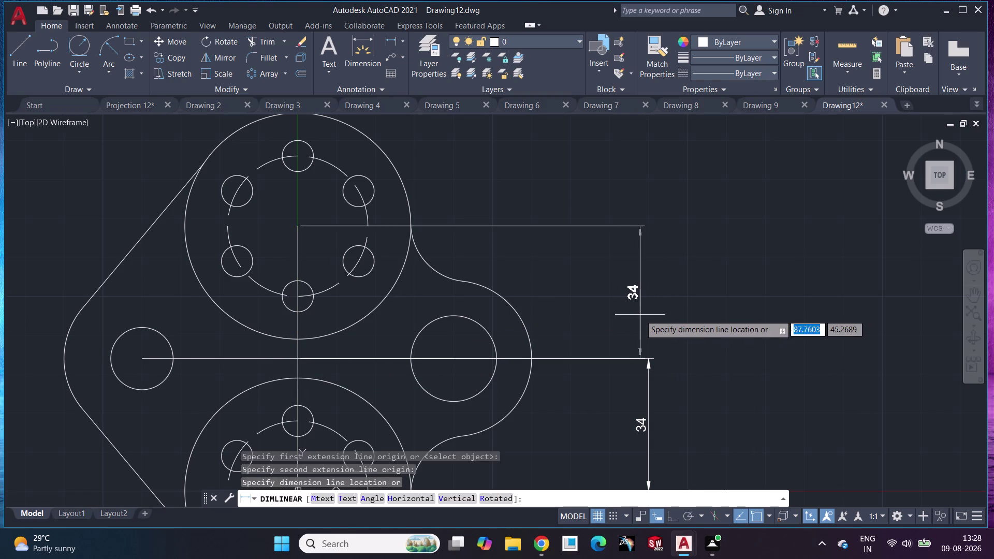
click(650, 315)
middle_drag(535, 311, 569, 80)
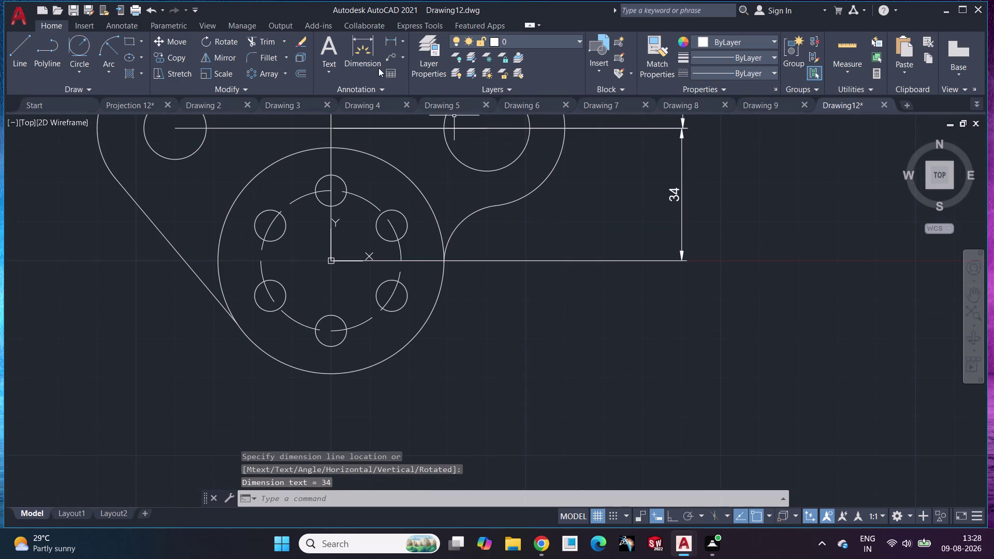
click(378, 51)
Dimension the lower flange centre to the left and right hole centres, both 40.
click(392, 40)
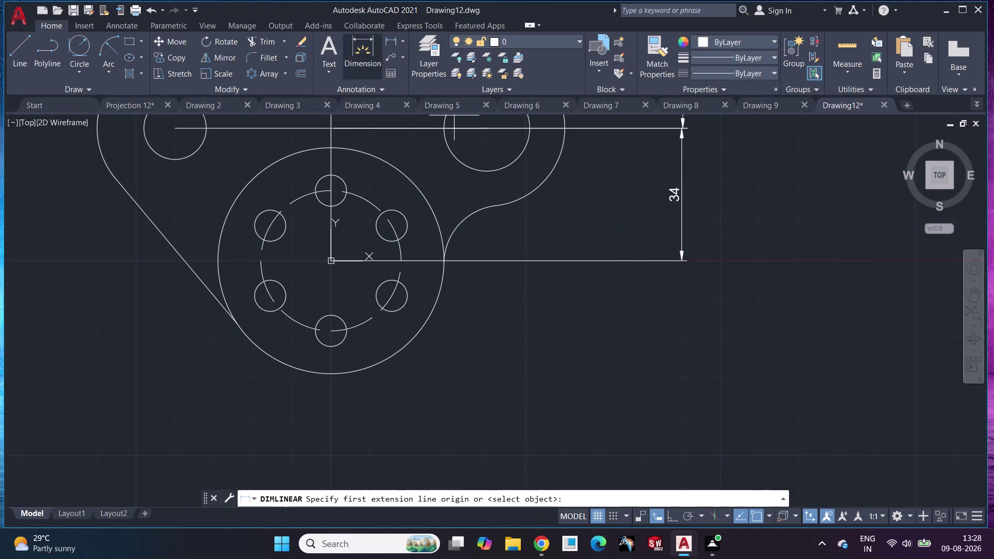
click(334, 259)
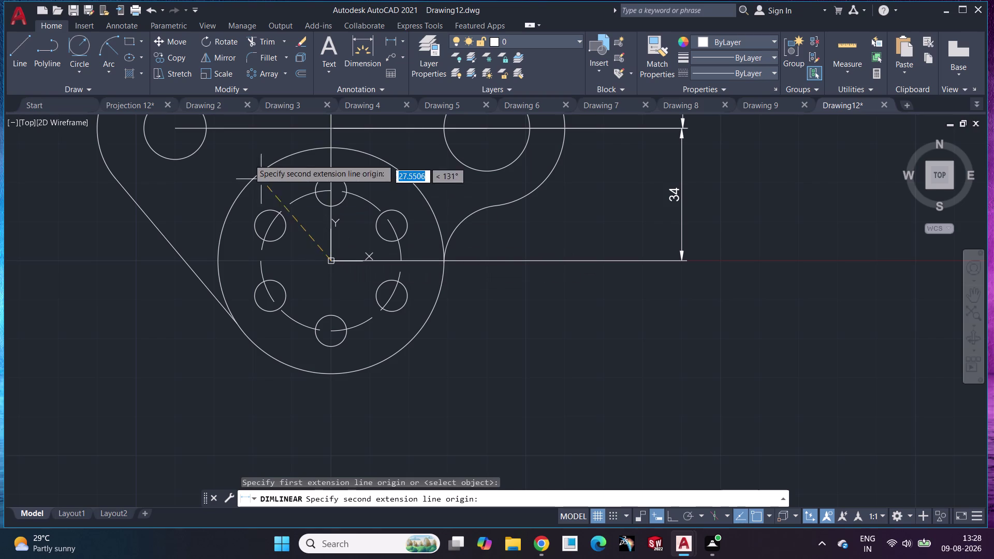
click(175, 128)
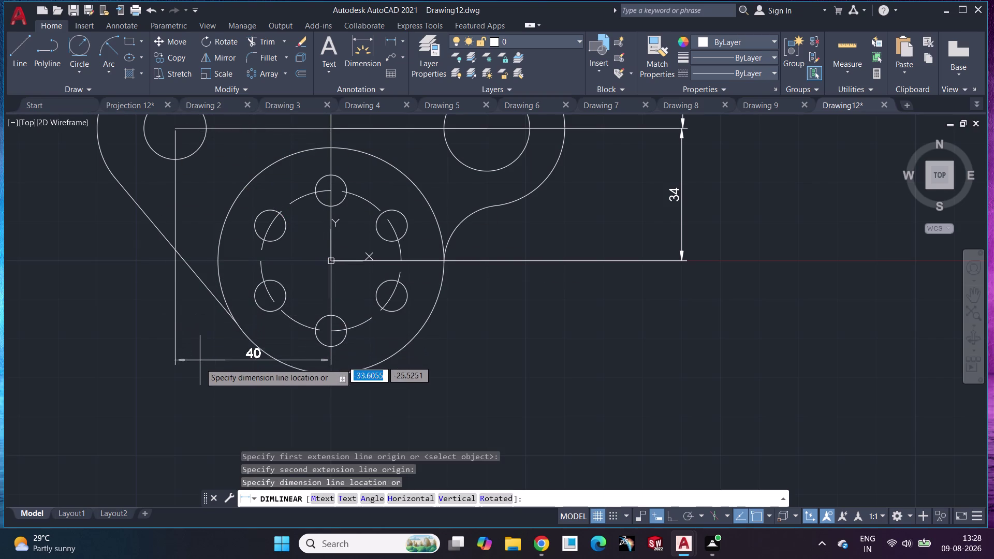
click(199, 365)
click(385, 38)
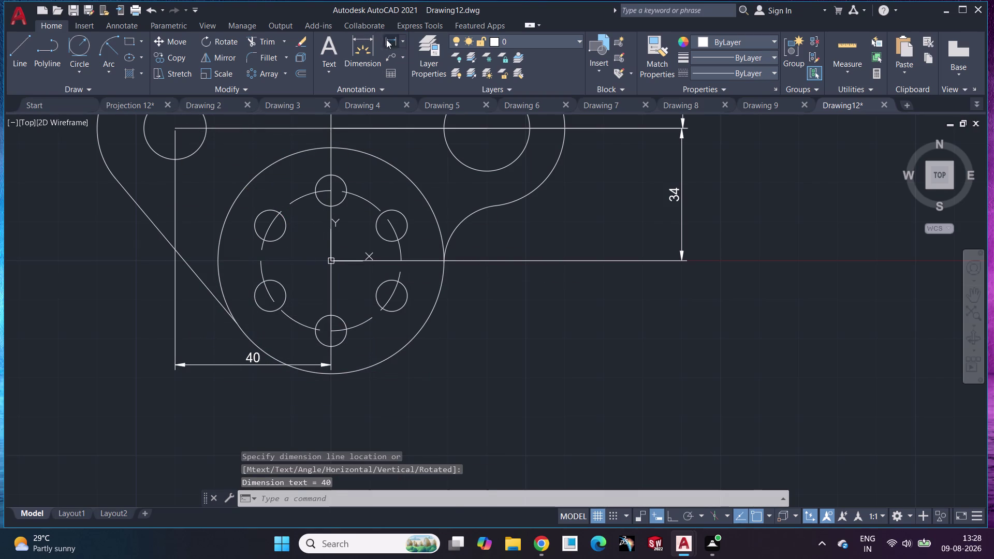
click(327, 261)
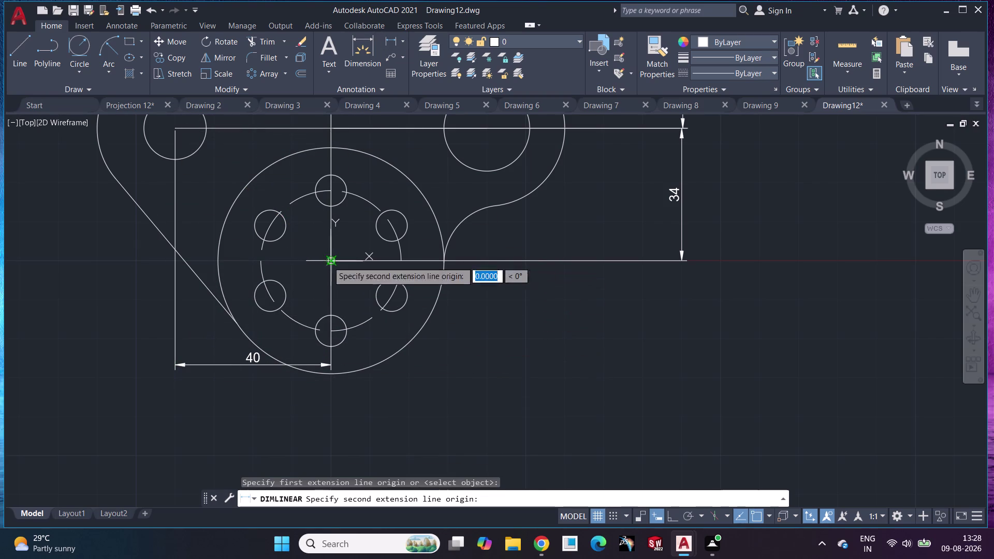
click(484, 130)
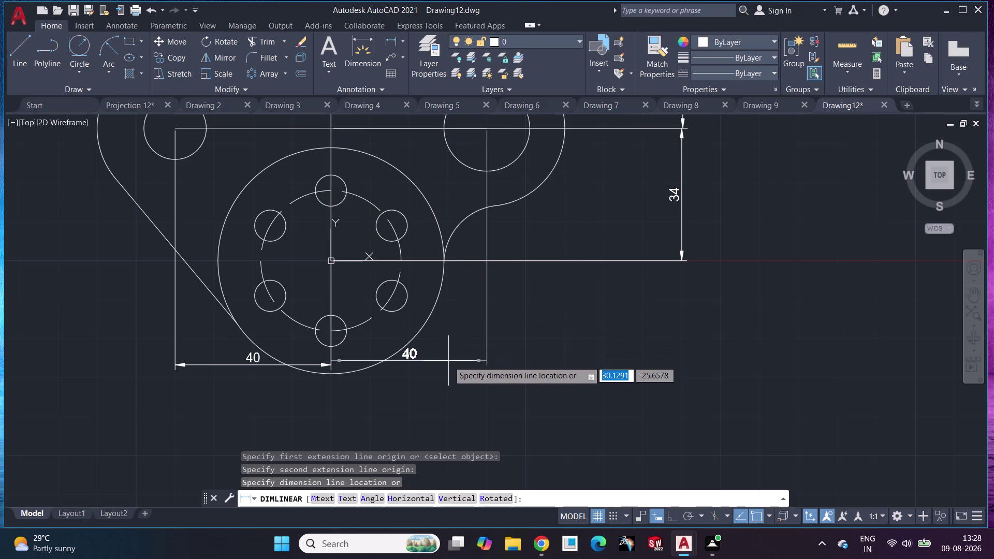
click(443, 402)
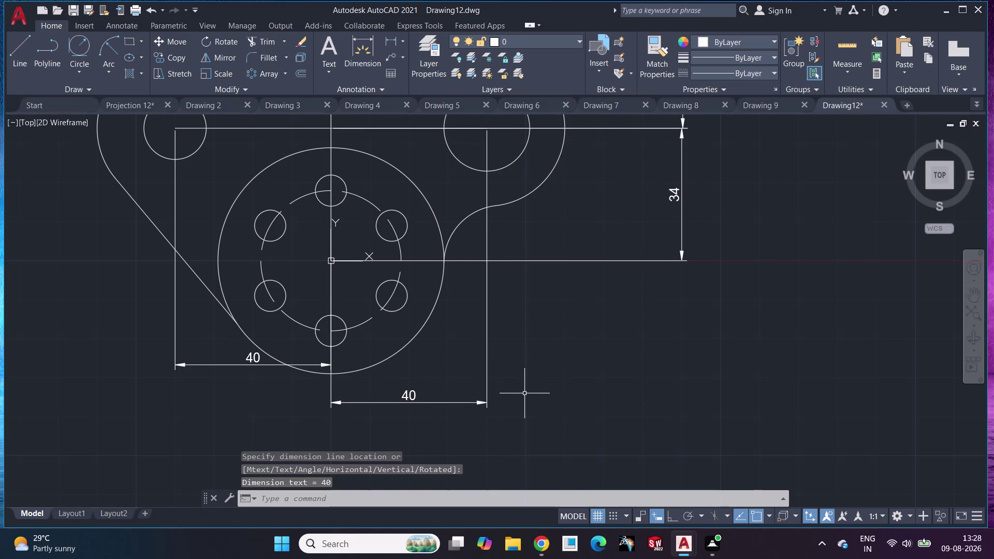
Delete the misplaced left 40 dimension.
key(Escape)
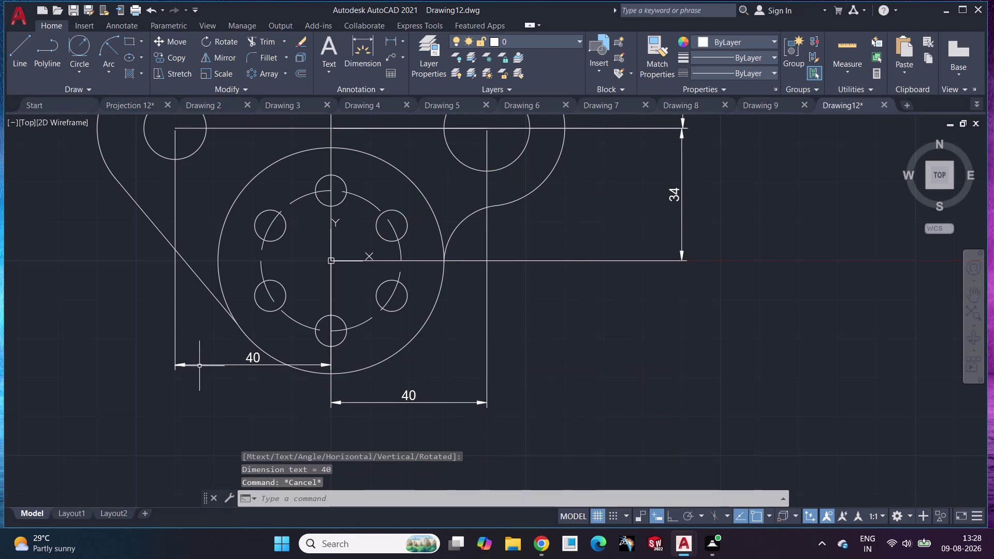
drag(200, 366, 201, 390)
click(181, 396)
key(Escape)
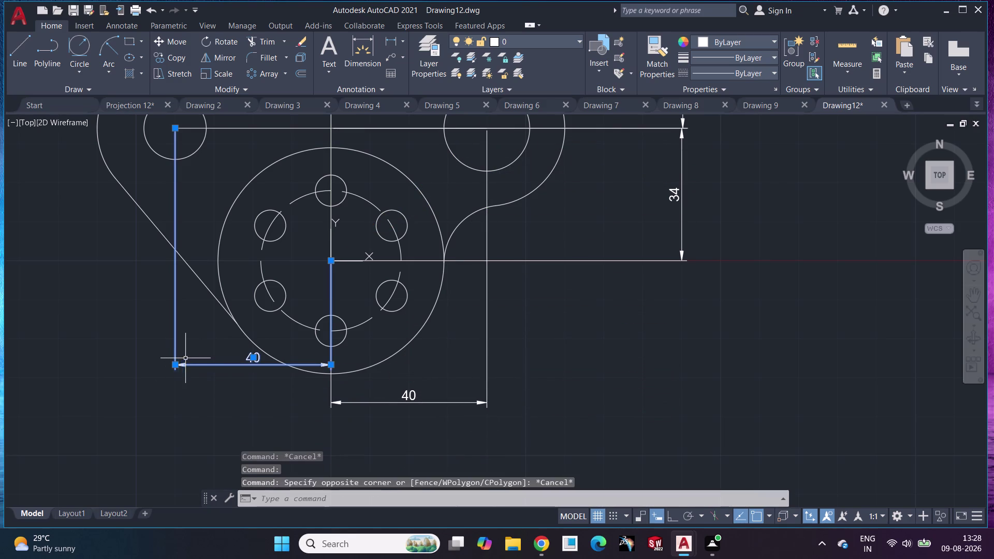
key(Escape)
click(204, 366)
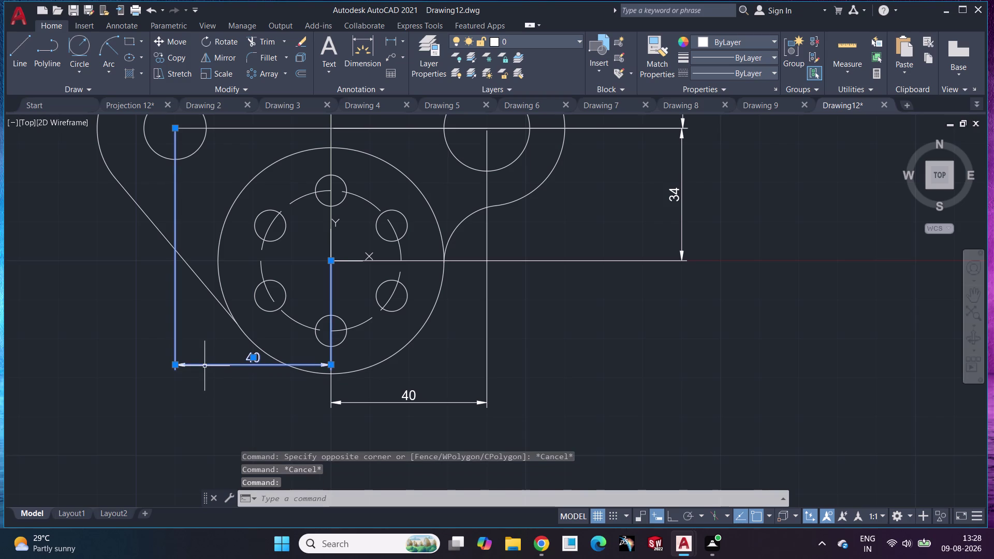
key(Delete)
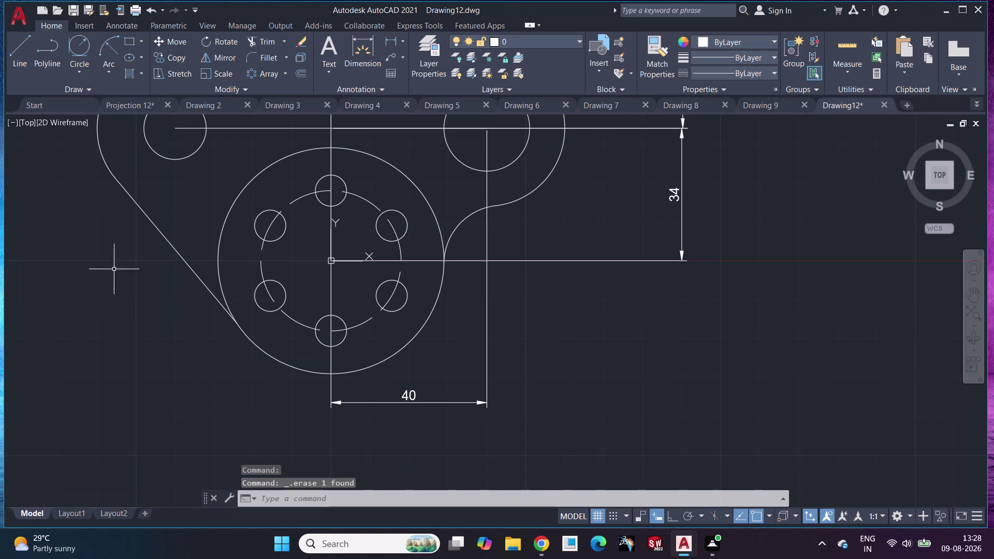
Redraw the left 40 dimension level with the right one.
click(386, 40)
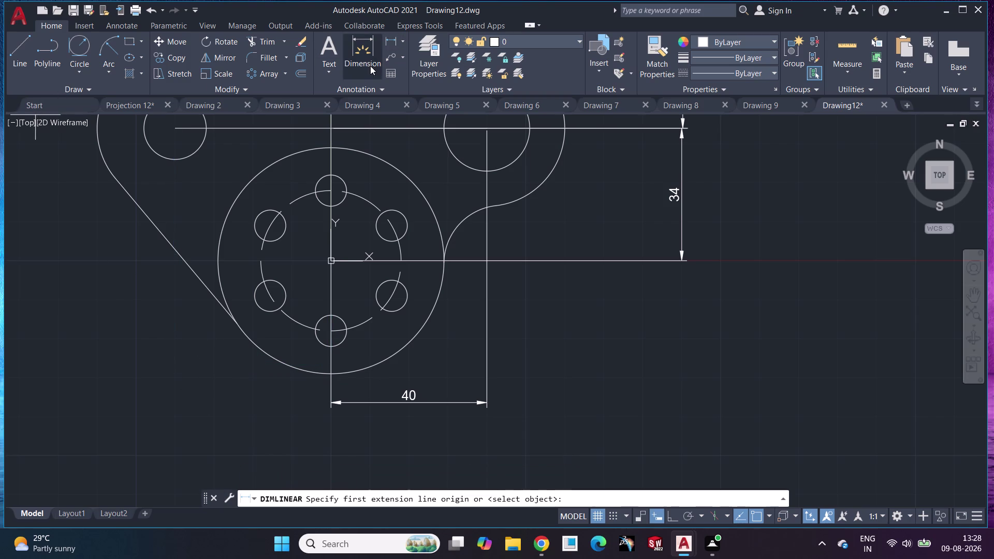
click(176, 128)
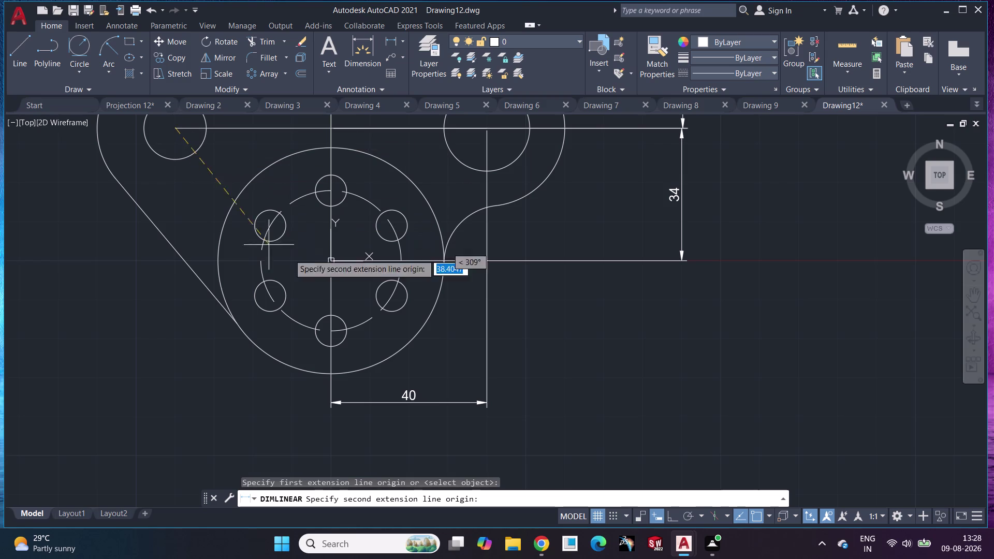
click(328, 262)
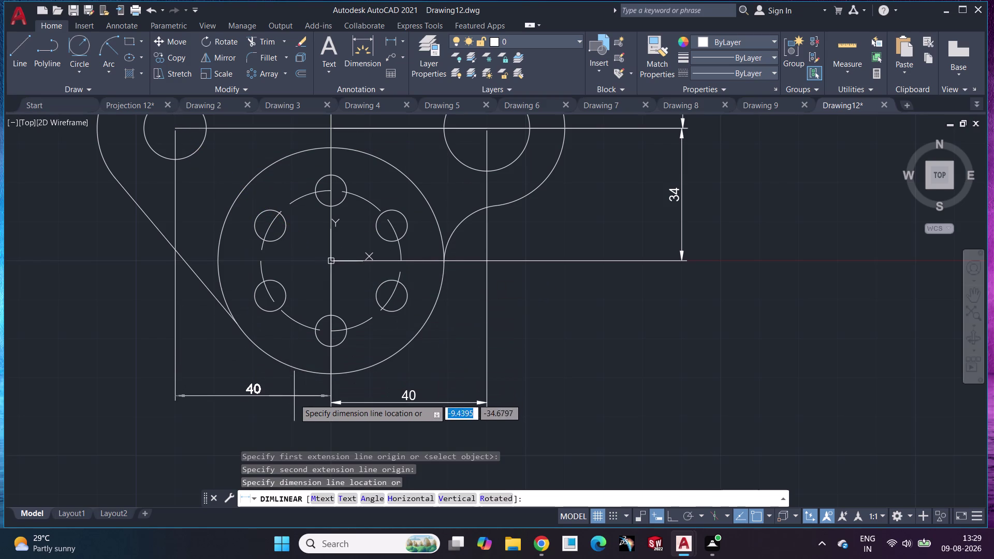
click(296, 402)
Dimension the left rounded end R20, the left hole Ø16 and the upper flange circle Ø58.
middle_drag(272, 350, 295, 434)
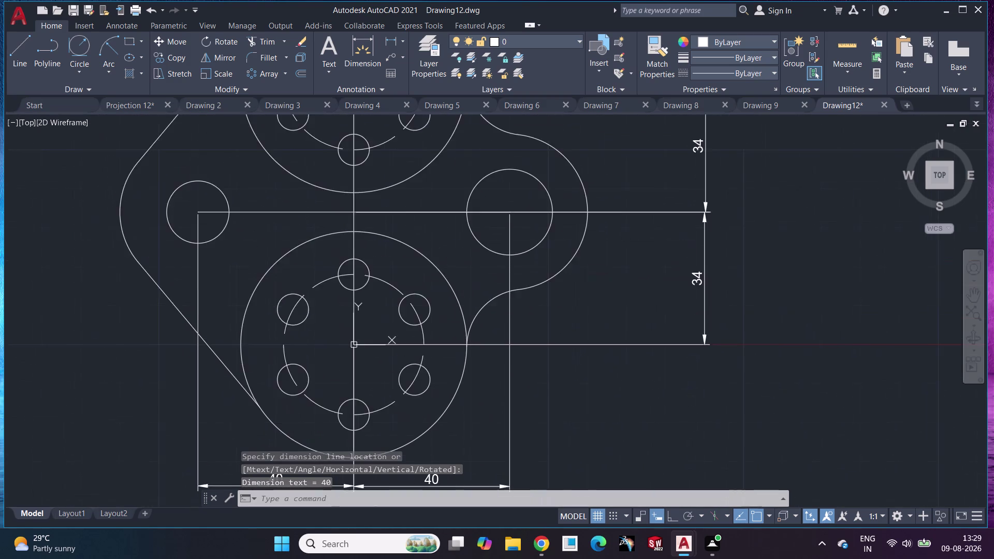
scroll(down, 3)
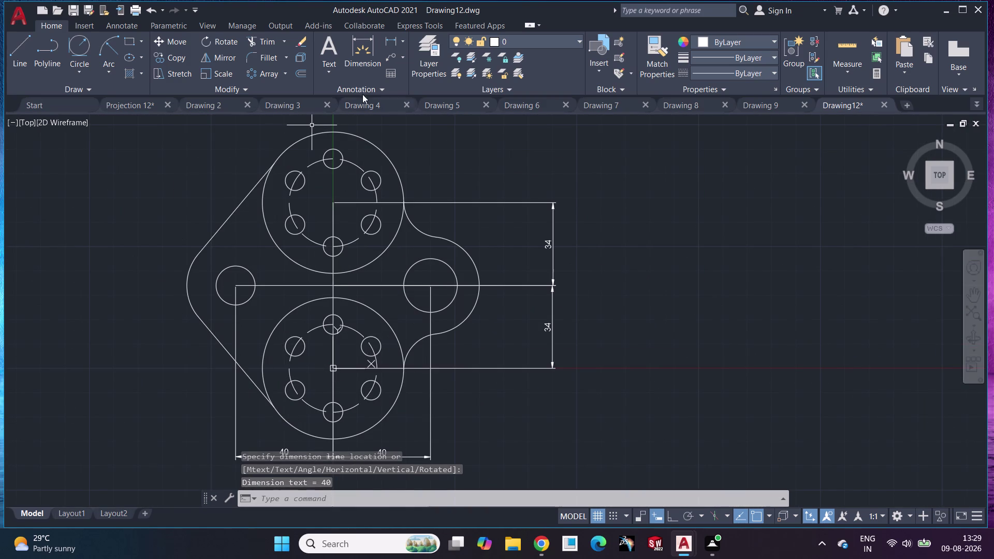
click(360, 37)
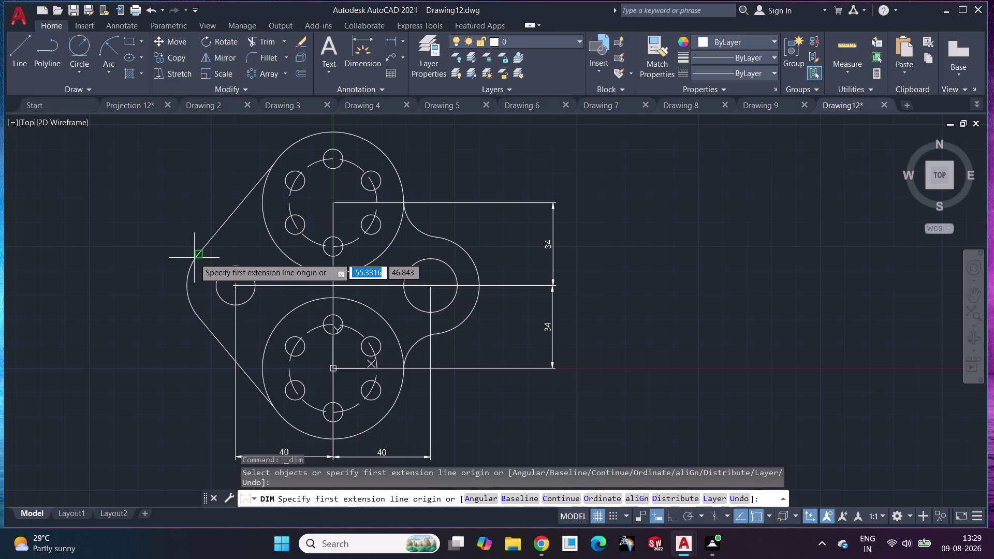
click(195, 265)
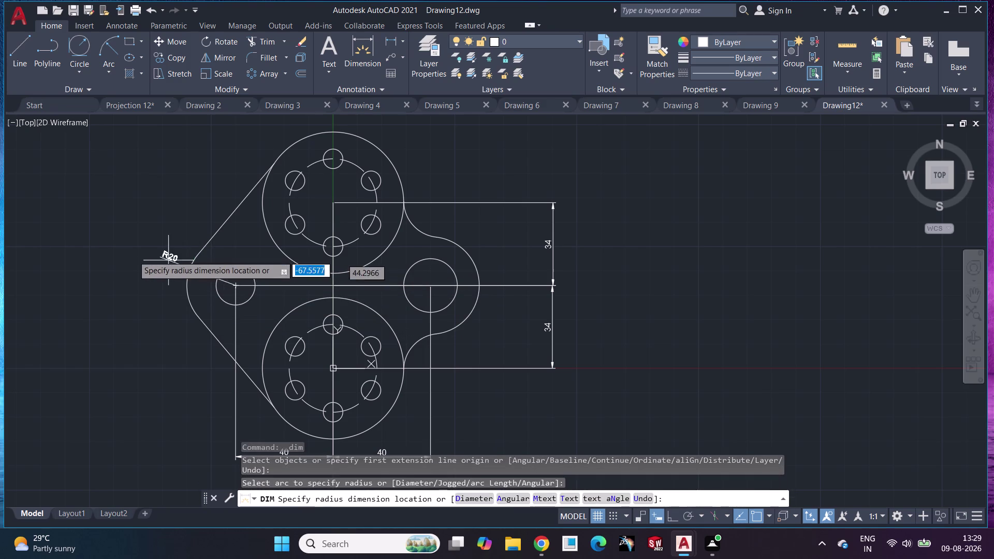
click(66, 254)
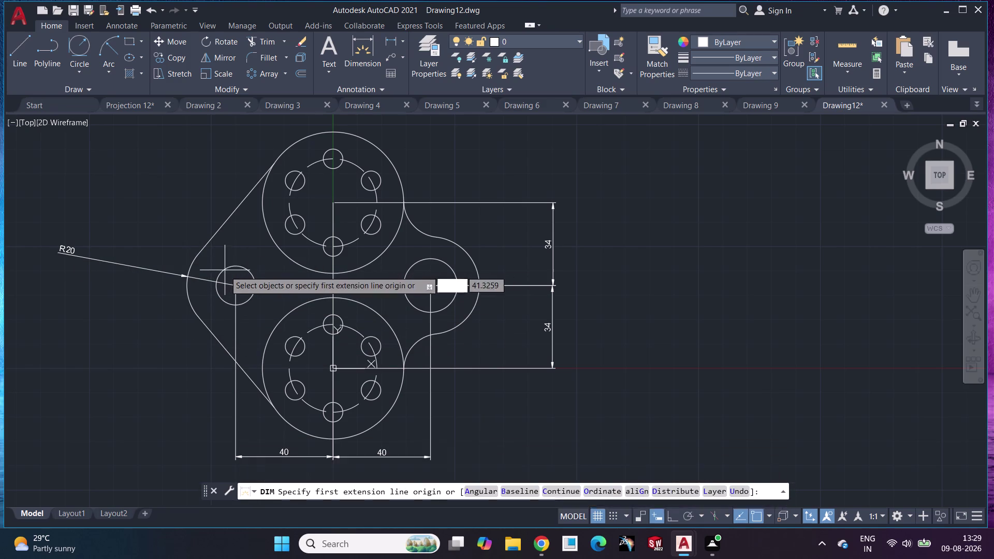
click(224, 272)
click(121, 351)
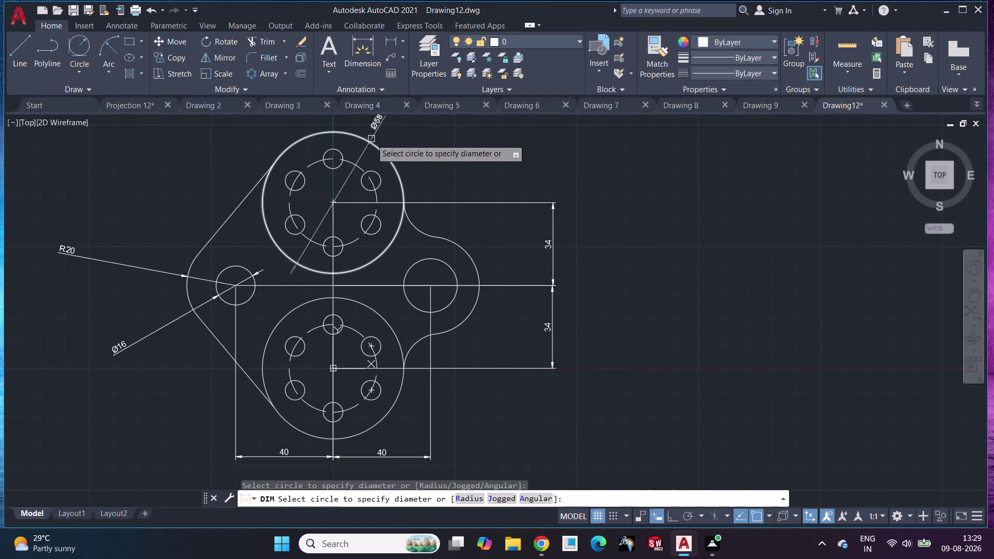
click(365, 141)
click(516, 148)
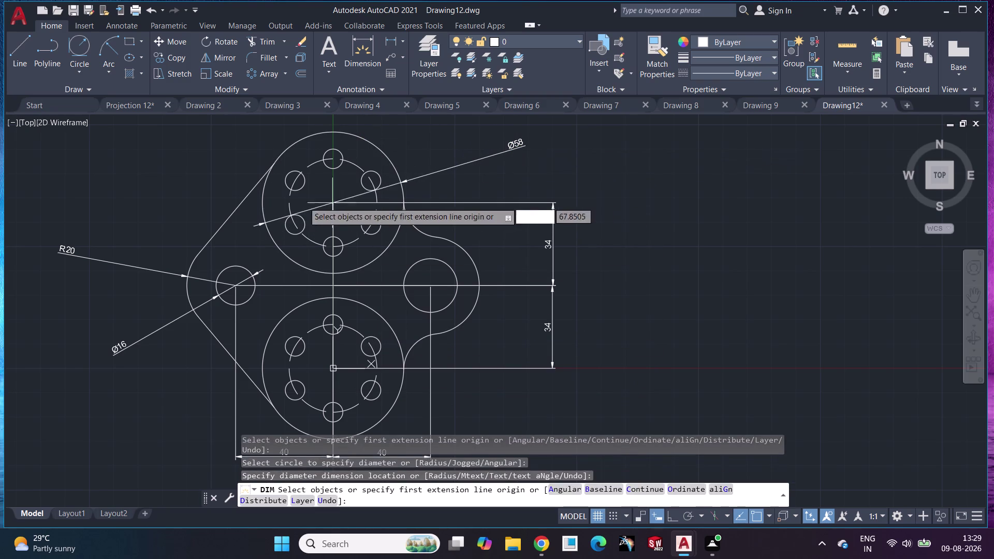
Place the Ø36 diameter dimension on the upper flange bolt circle.
scroll(up, 3)
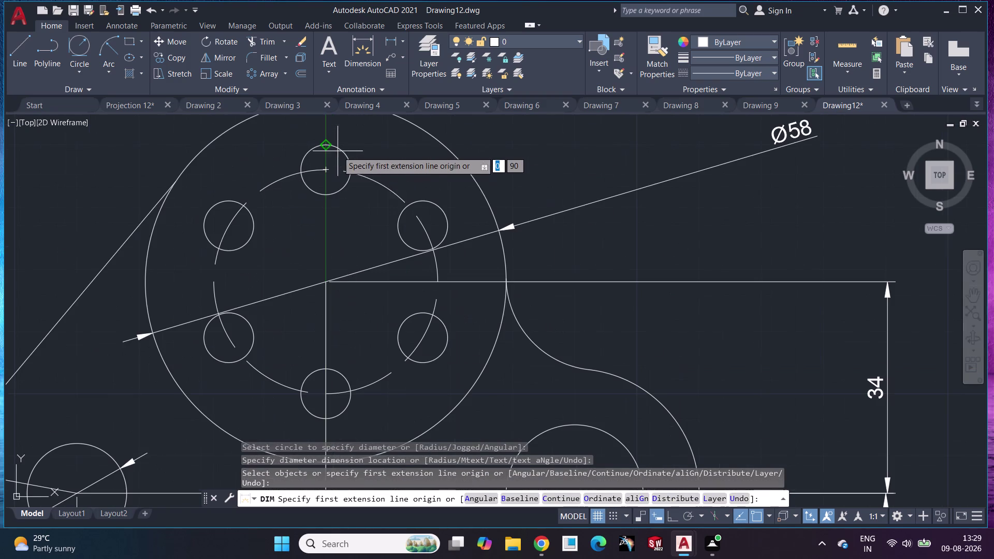
click(342, 152)
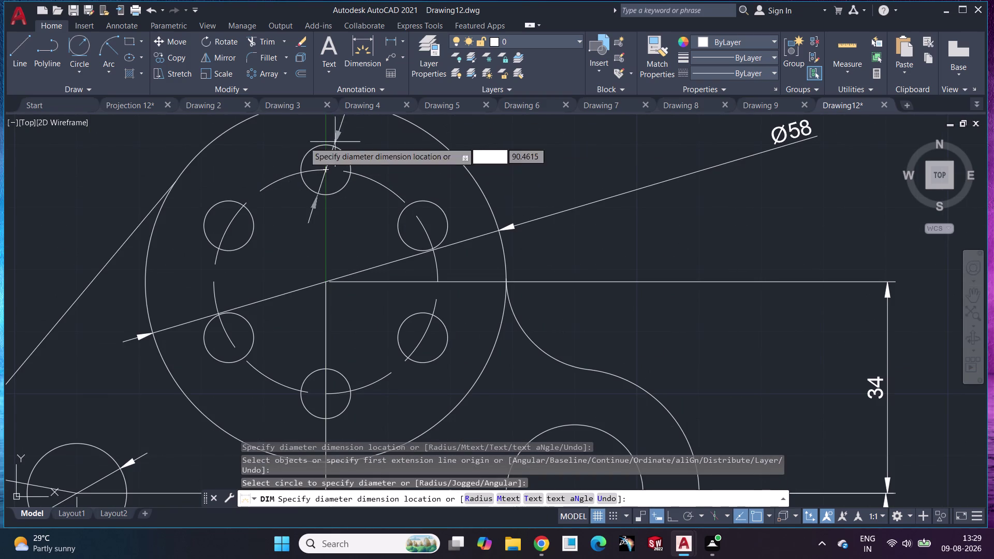
click(131, 112)
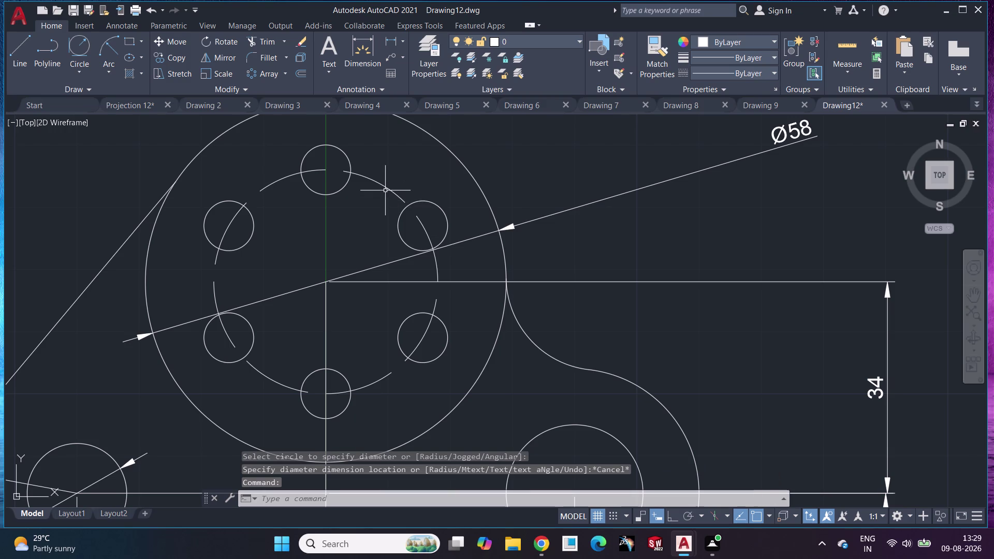
click(357, 39)
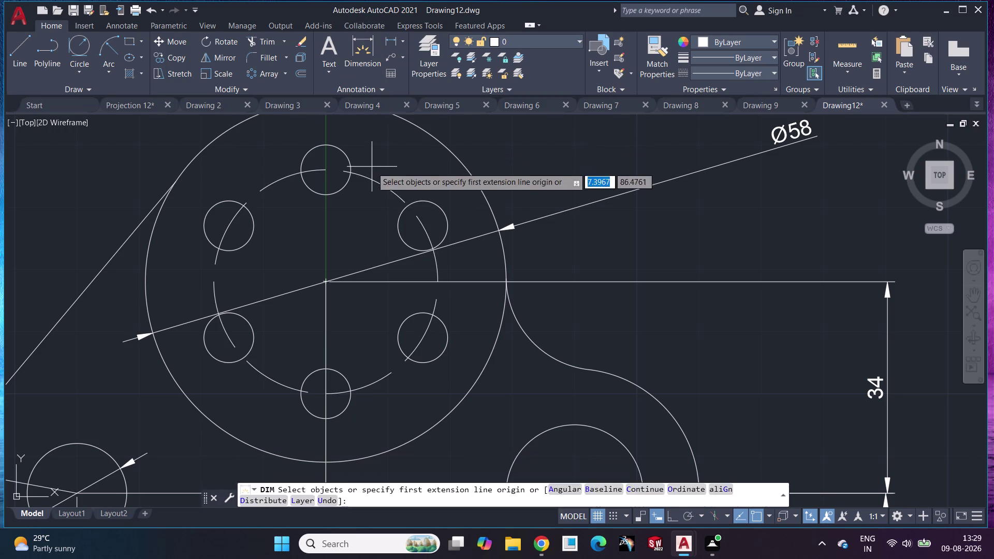
click(372, 182)
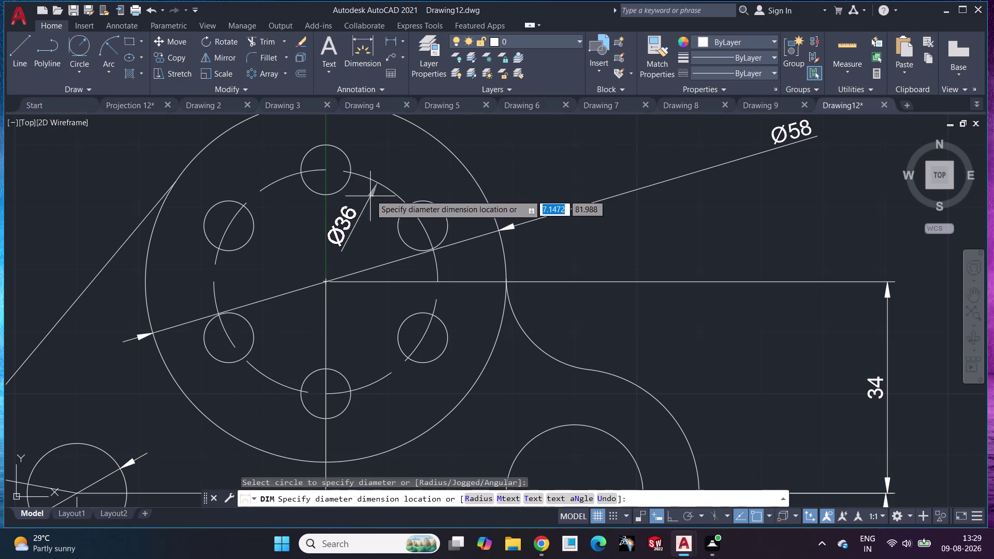
click(371, 195)
Select the right lug arc to begin its radius dimension.
scroll(down, 3)
middle_drag(462, 315, 383, 243)
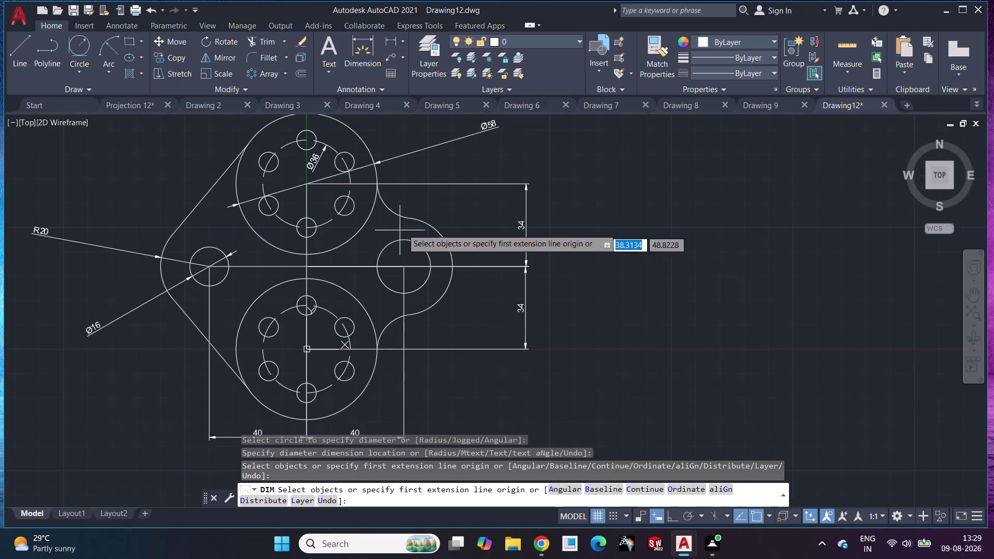
click(451, 249)
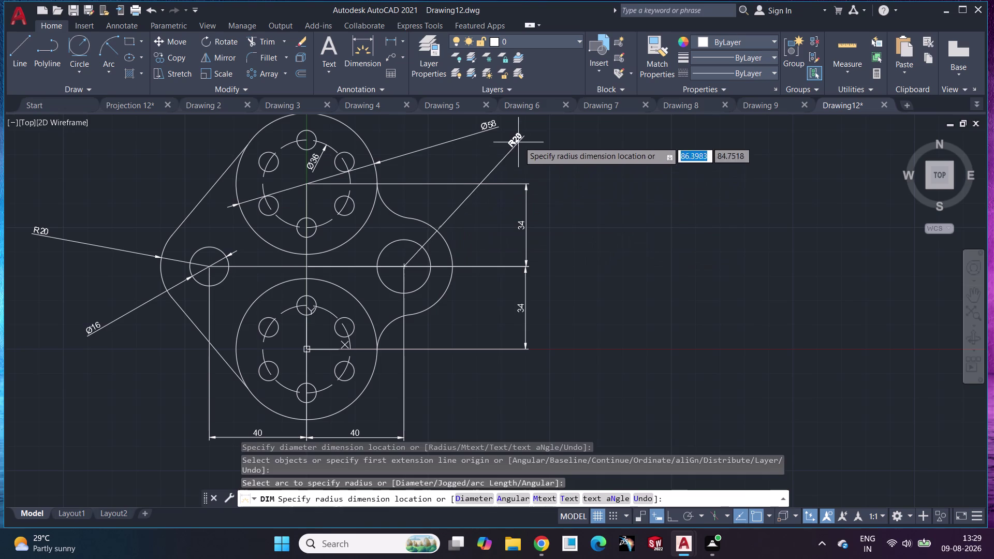
Place the right lug radius dimension and a Ø22 label on the right lug hole.
click(520, 141)
scroll(up, 3)
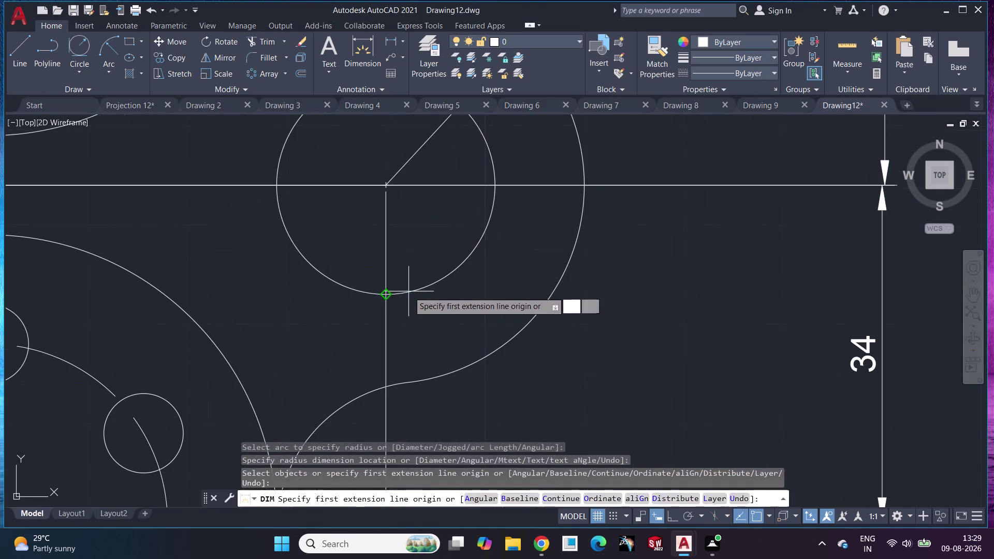
click(436, 280)
click(605, 386)
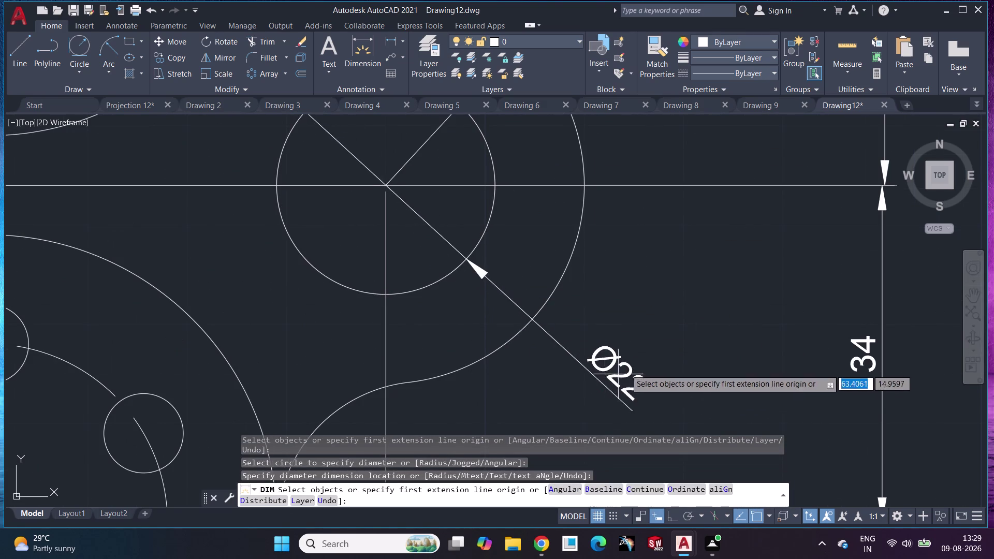
scroll(down, 3)
scroll(down, 3)
middle_drag(688, 355, 592, 250)
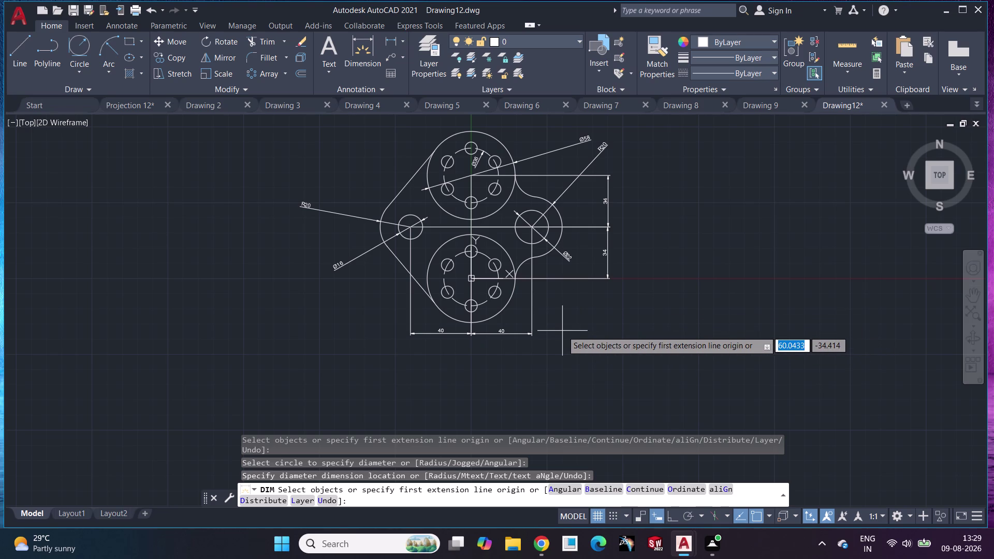
Dimension a lower flange bolt hole as Ø8.
scroll(up, 3)
scroll(down, 3)
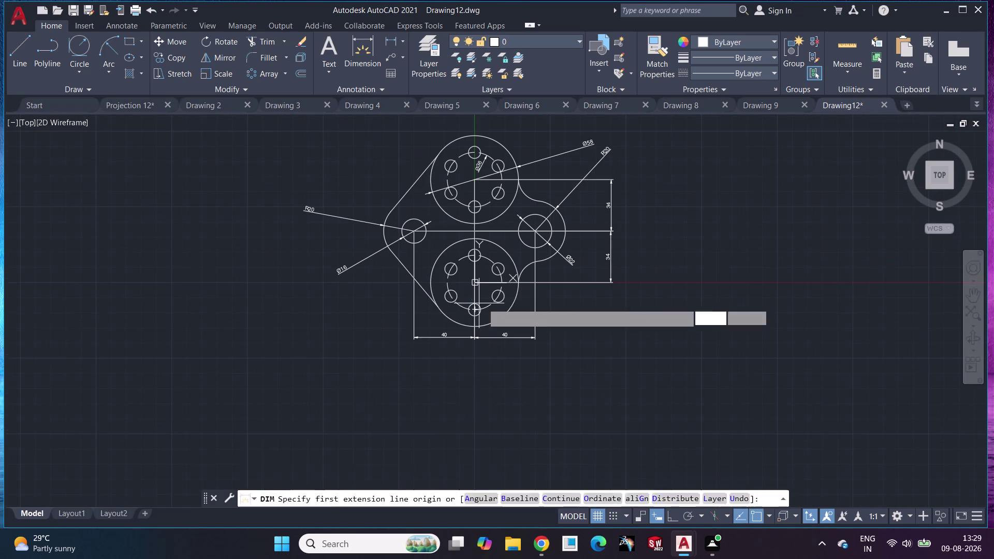
scroll(up, 3)
scroll(up, 3)
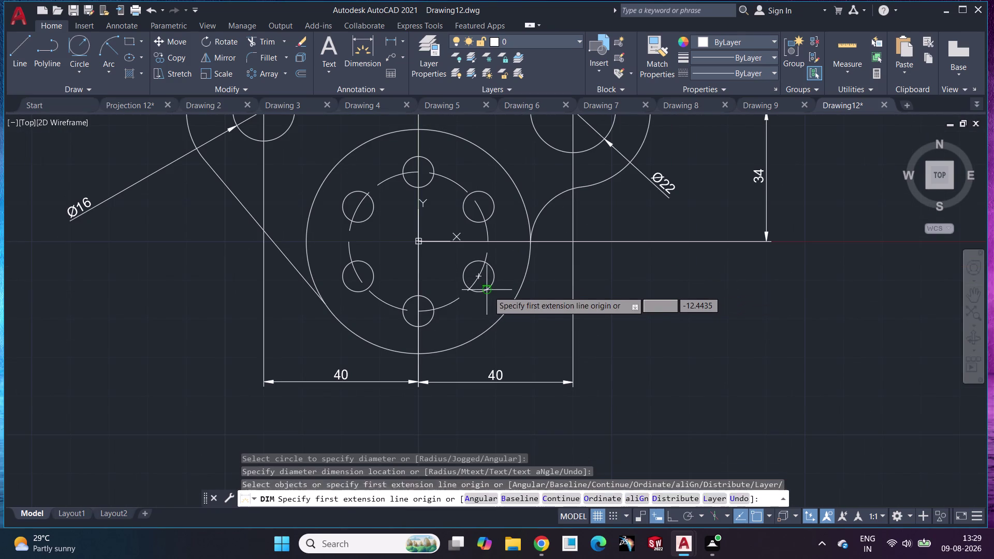
scroll(up, 3)
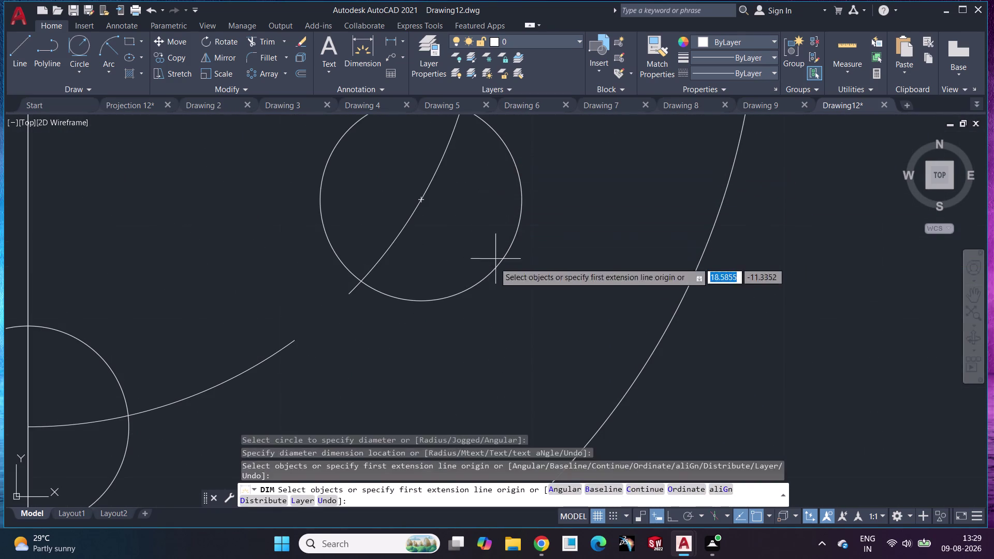
click(483, 279)
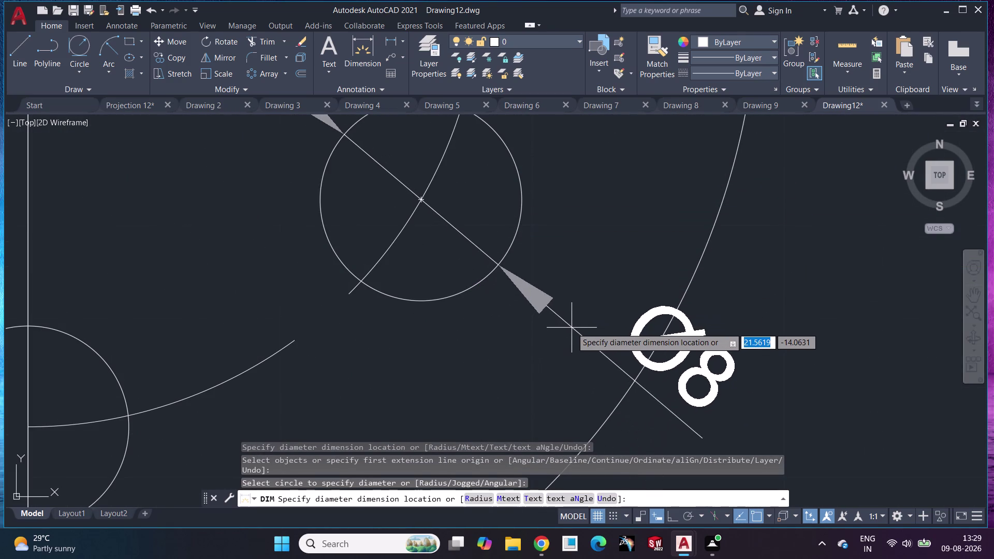
click(821, 354)
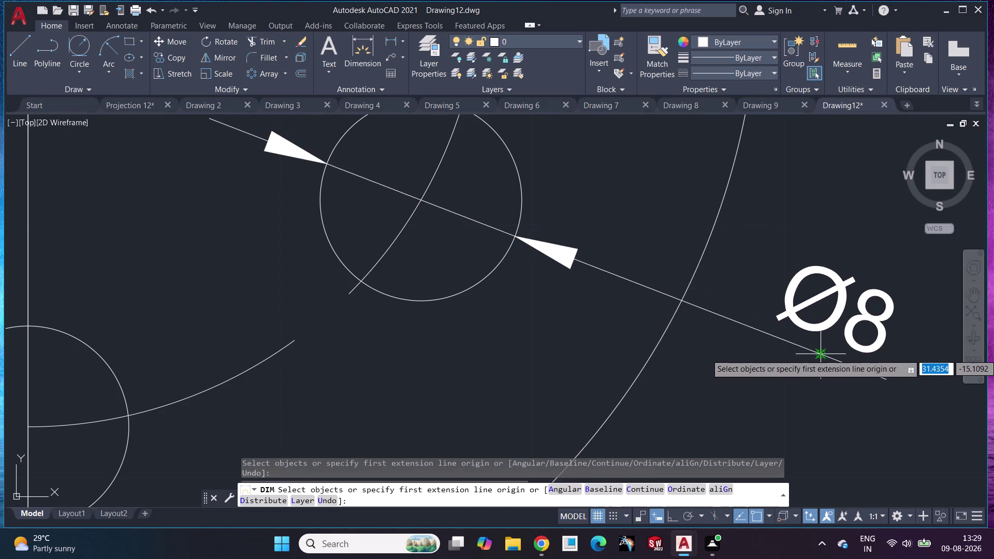
Recentre the full plate in view and open Save As.
scroll(down, 3)
middle_drag(821, 355, 619, 320)
scroll(down, 3)
scroll(down, 3)
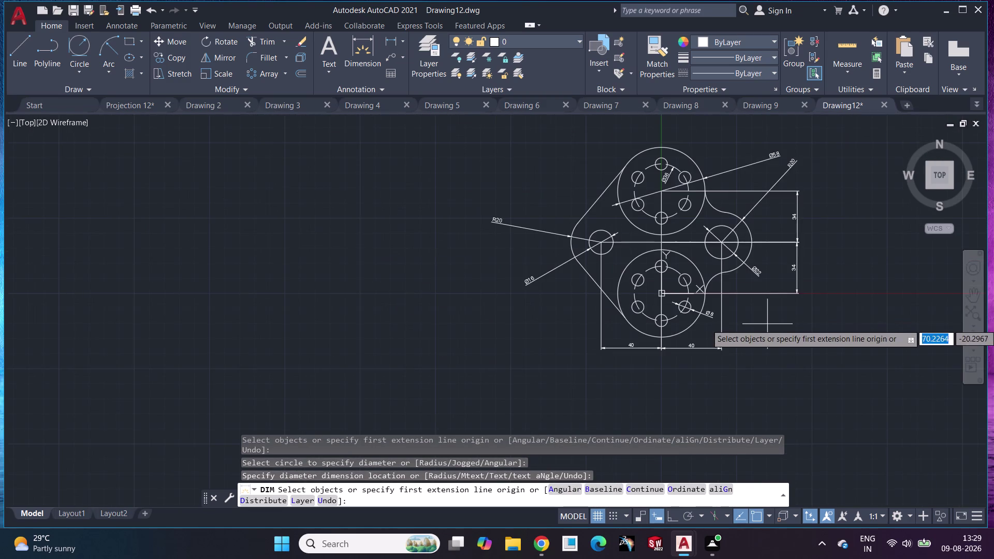
middle_drag(768, 324, 626, 360)
scroll(up, 3)
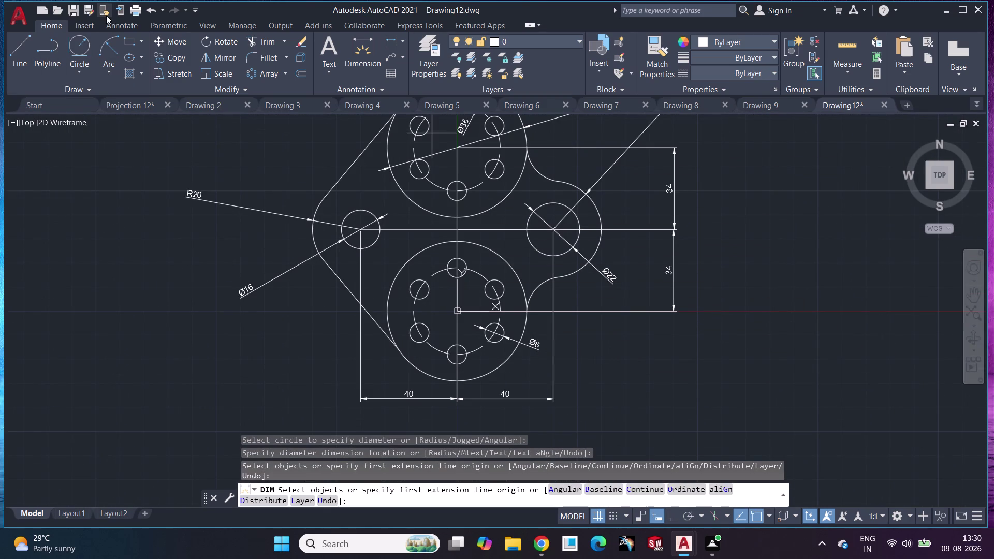
click(89, 13)
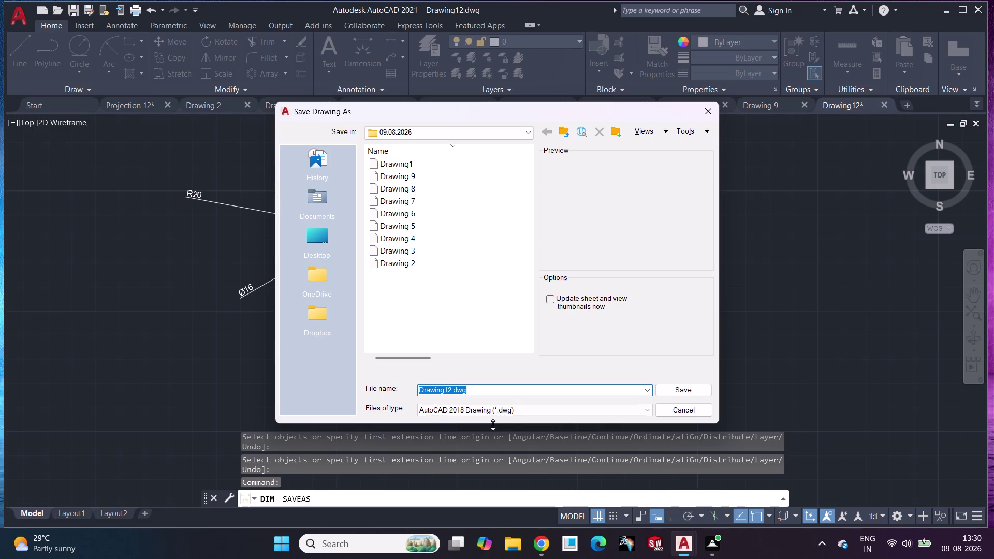
Step through earlier entries and clear the file name field.
key(Left)
key(Left)
key(Left)
key(Right)
key(Right)
key(Right)
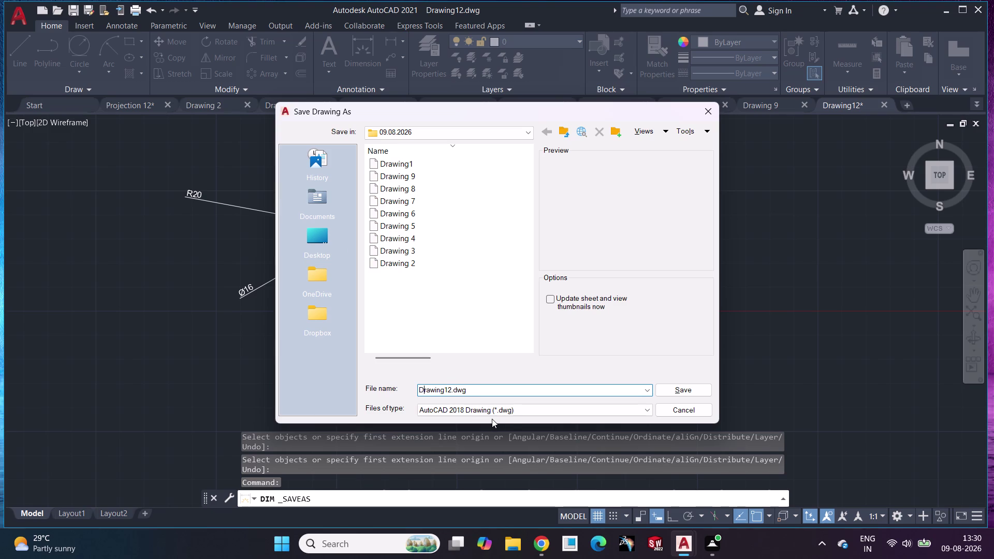
key(Right)
key(Right)
key(Right)
key(BackSpace)
key(Left)
key(Left)
key(Right)
key(space)
key(Right)
key(Right)
key(Right)
key(Left)
key(Up)
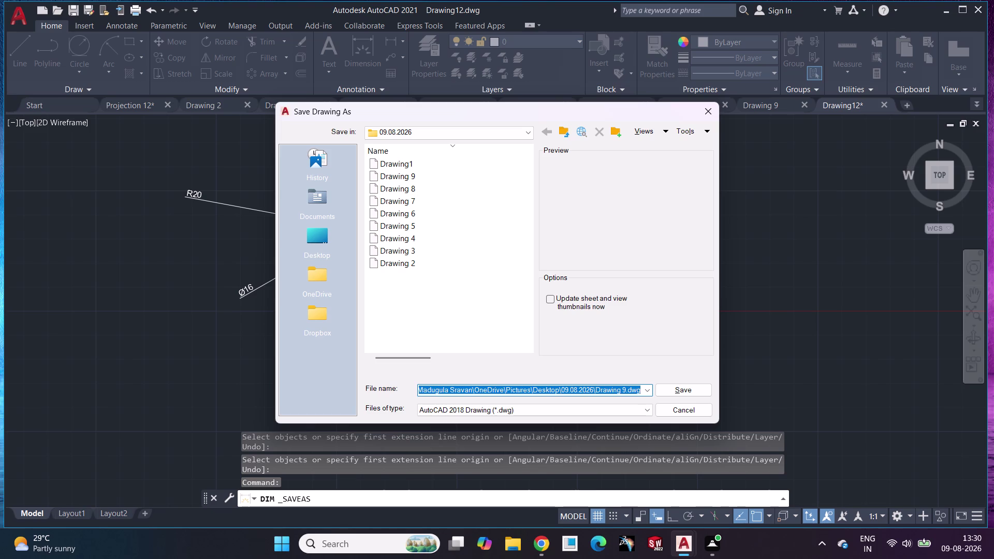
key(BackSpace)
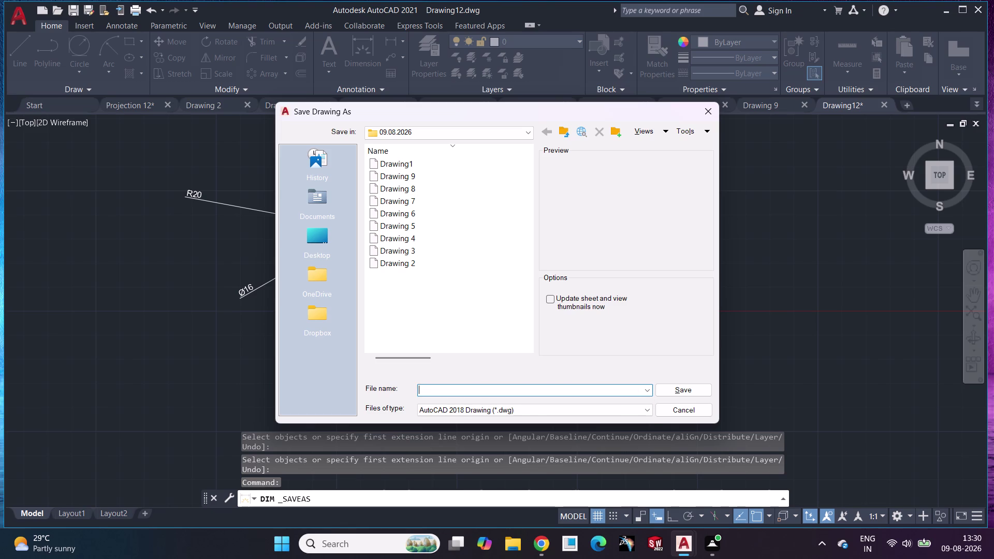
key(Up)
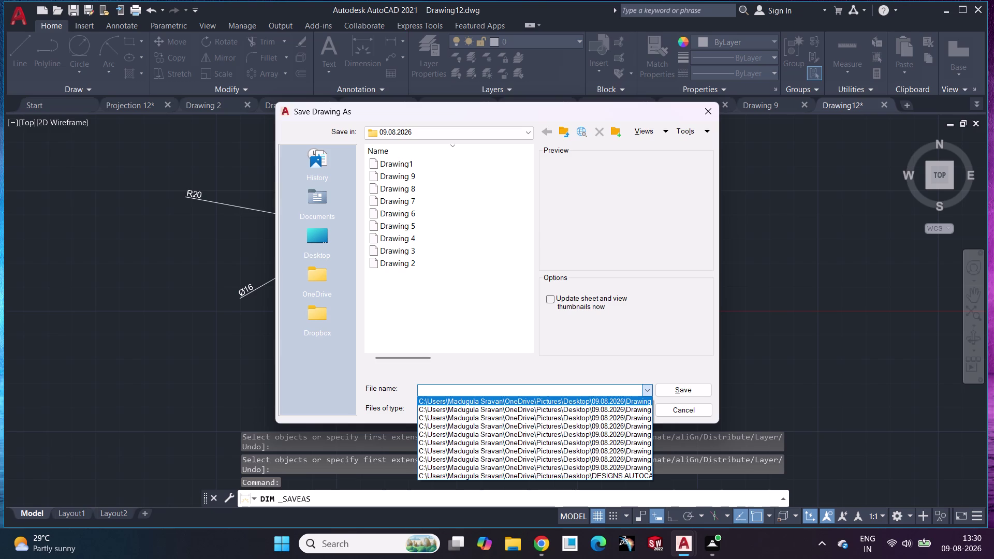
key(Escape)
Pick Drawing 3 from the previous names and begin editing the file name.
click(403, 254)
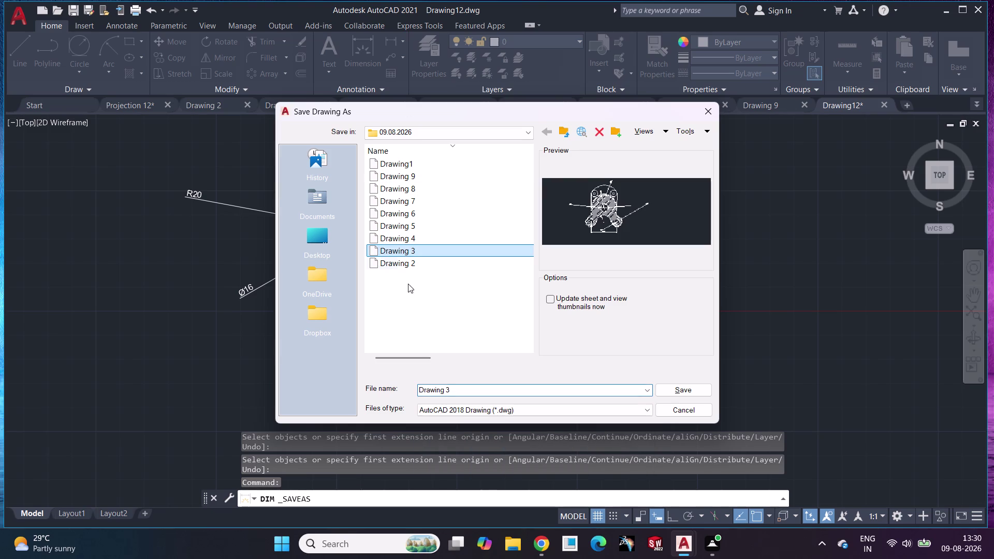
click(460, 393)
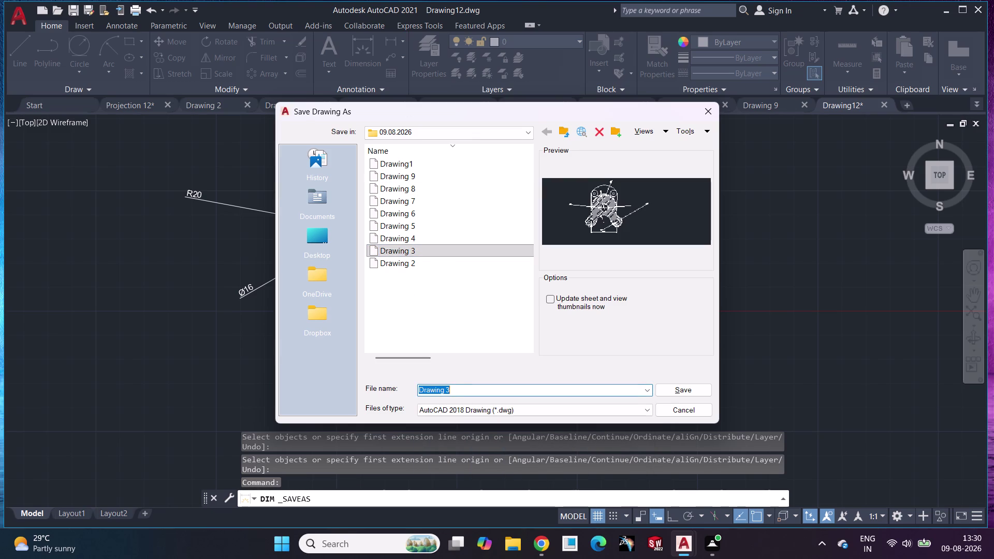
key(Left)
key(Right)
key(Right)
key(Right)
key(Right)
key(Right)
key(Right)
key(Right)
key(Right)
key(Right)
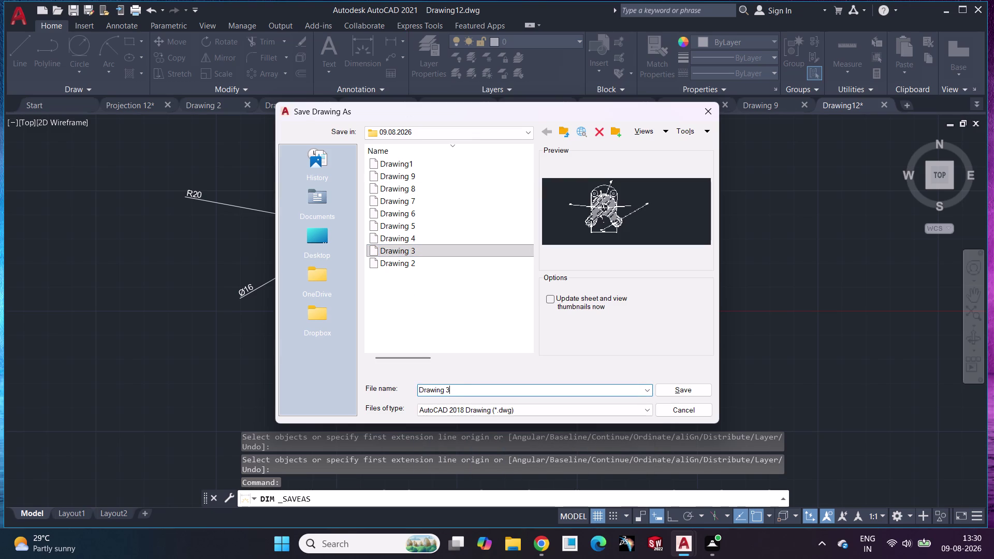
key(BackSpace)
text(10)
key(BackSpace)
key(BackSpace)
key(Down)
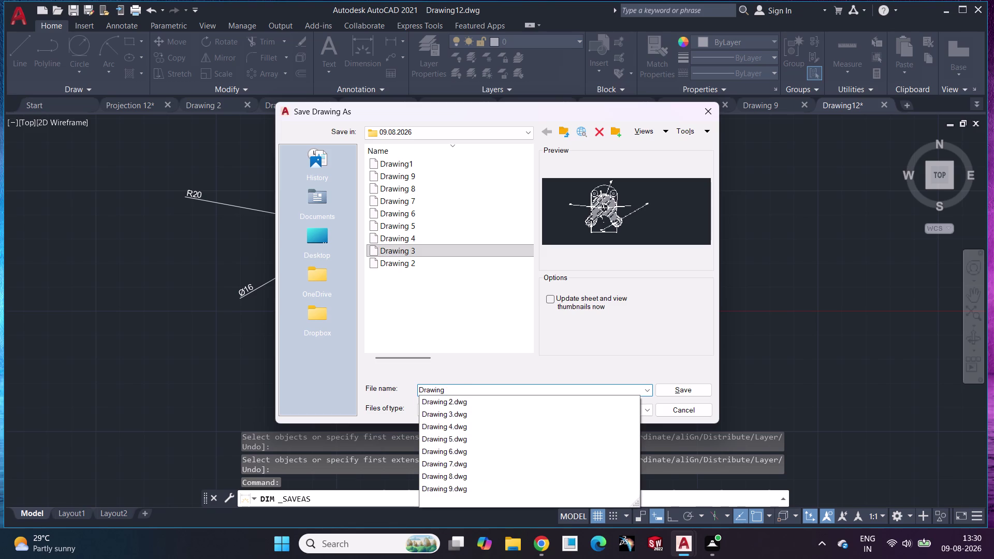
Rename the file to Drawing 10 and save it in the 09.08.2026 folder.
key(Left)
key(Left)
key(Left)
key(Left)
key(BackSpace)
text(10)
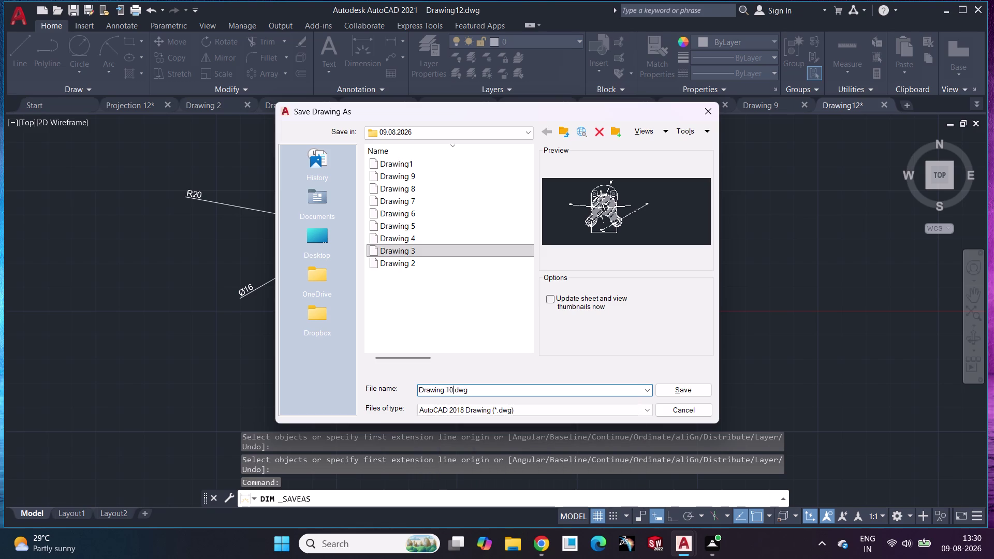
key(Return)
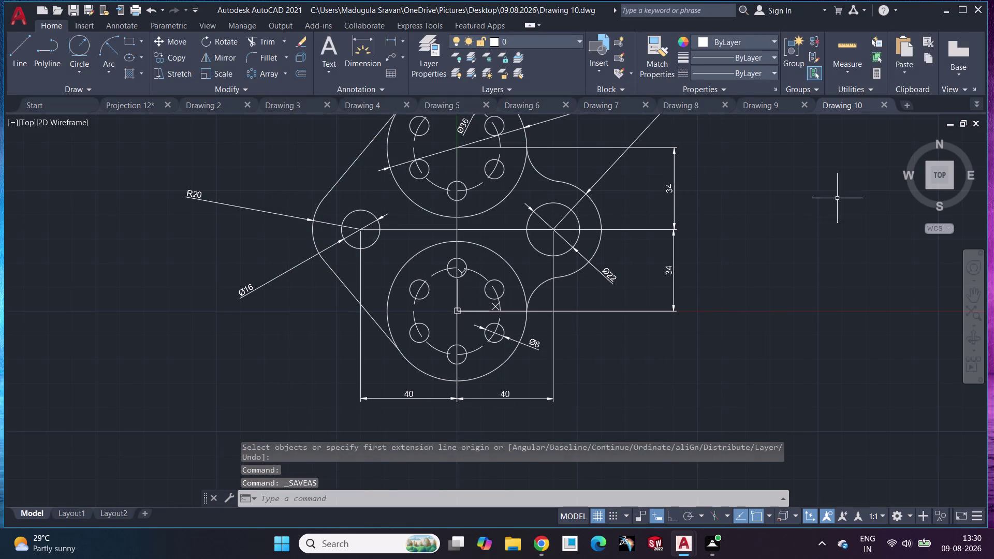
click(904, 104)
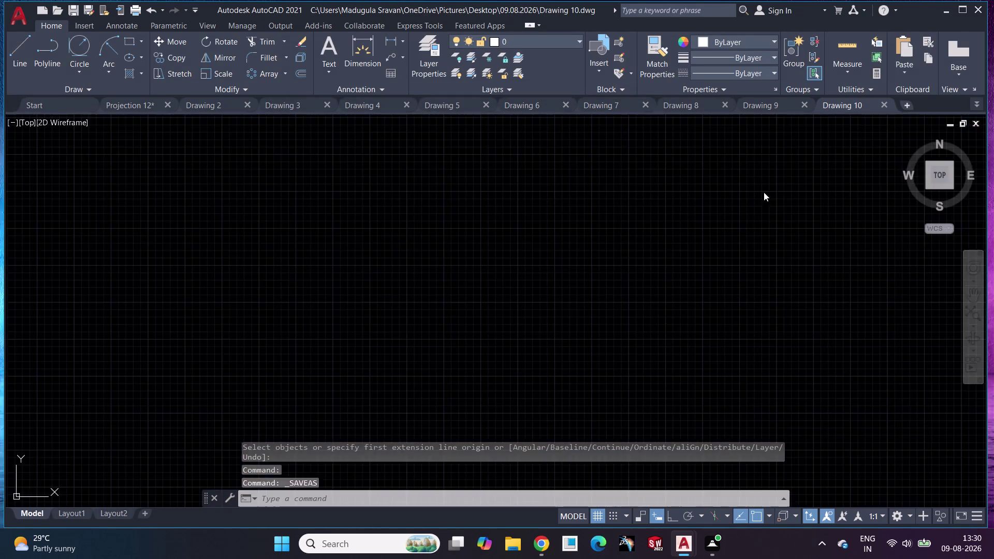